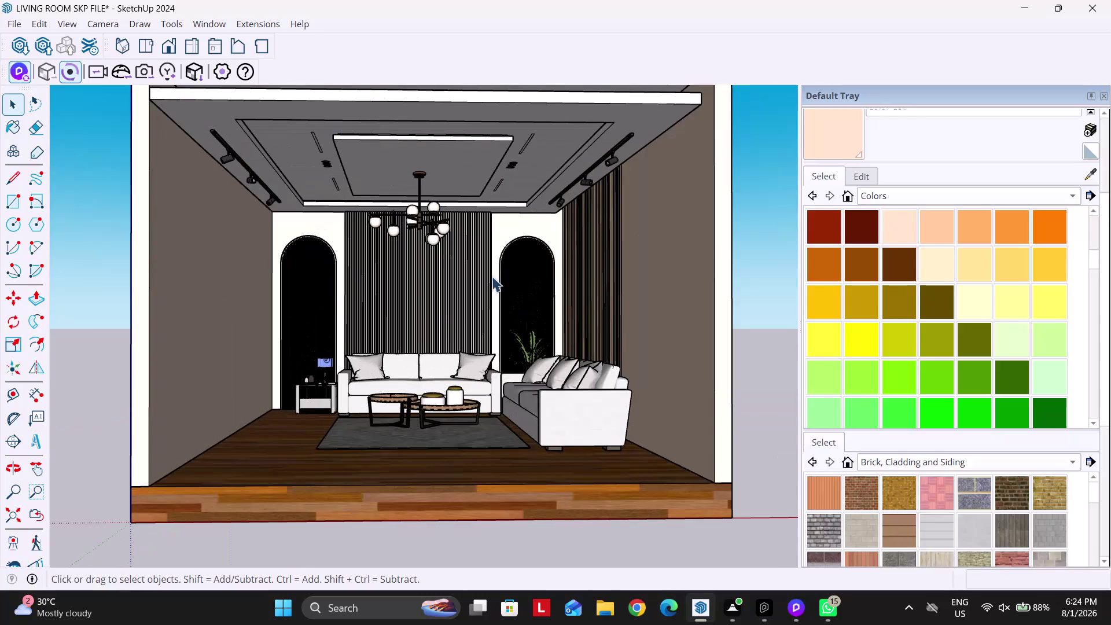
Orbit and zoom around the room model to inspect the ceiling.
scroll(down, 3)
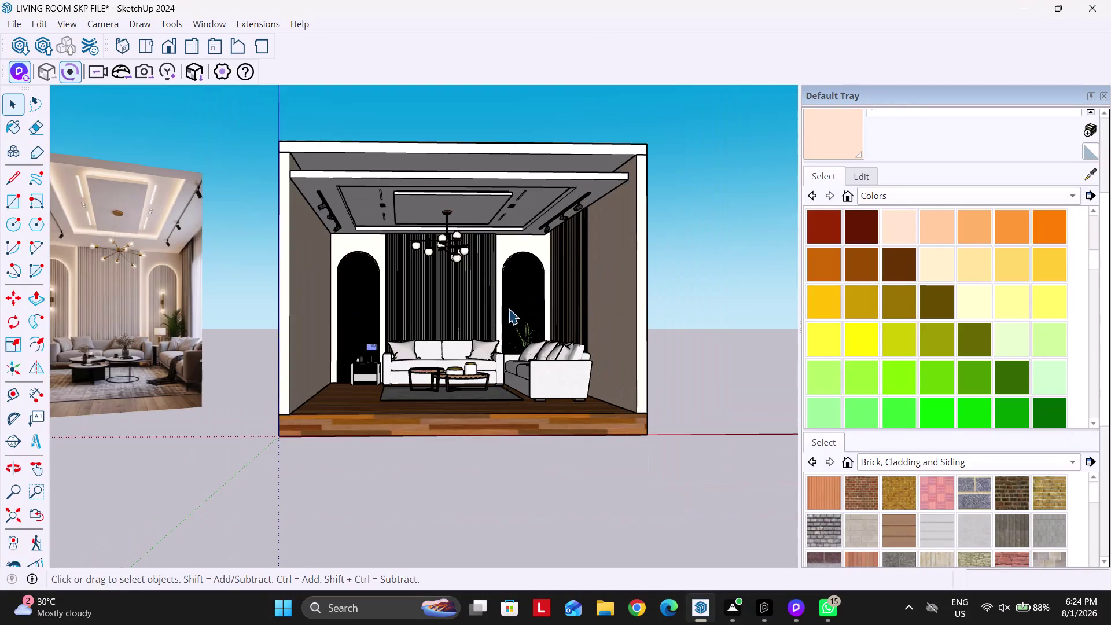
middle_drag(497, 307, 478, 283)
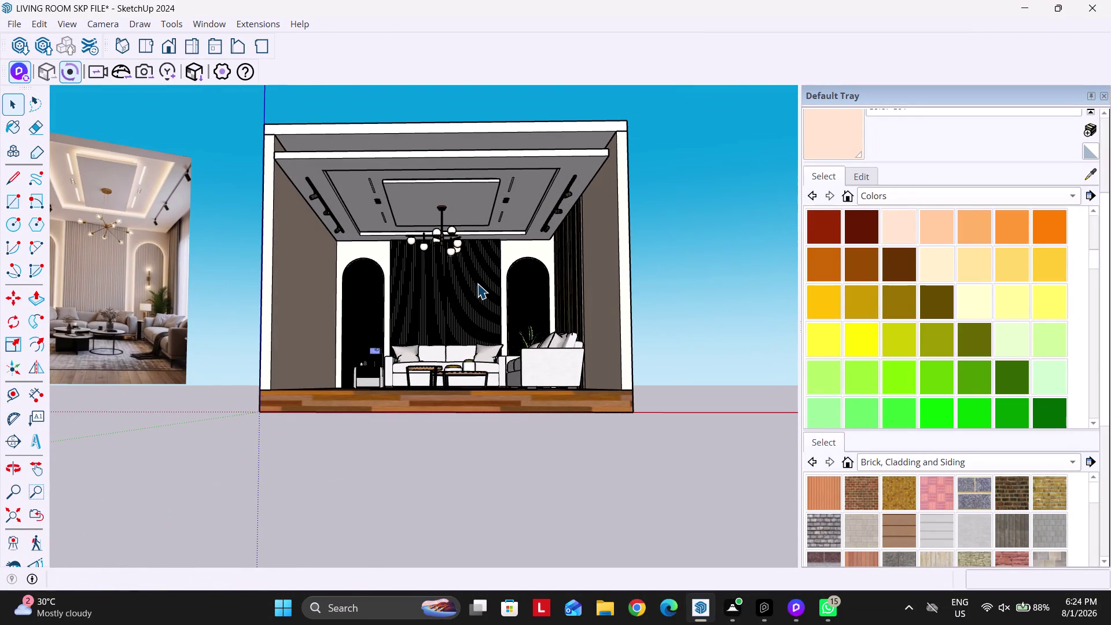
scroll(up, 3)
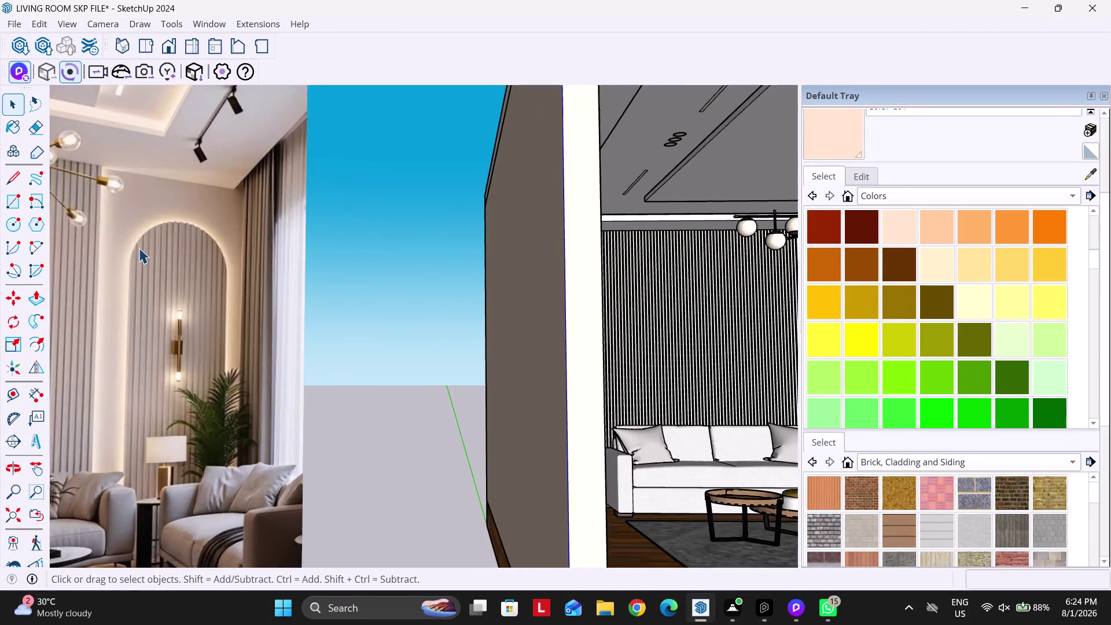
scroll(up, 3)
scroll(down, 3)
scroll(up, 3)
scroll(down, 3)
middle_drag(492, 329, 486, 276)
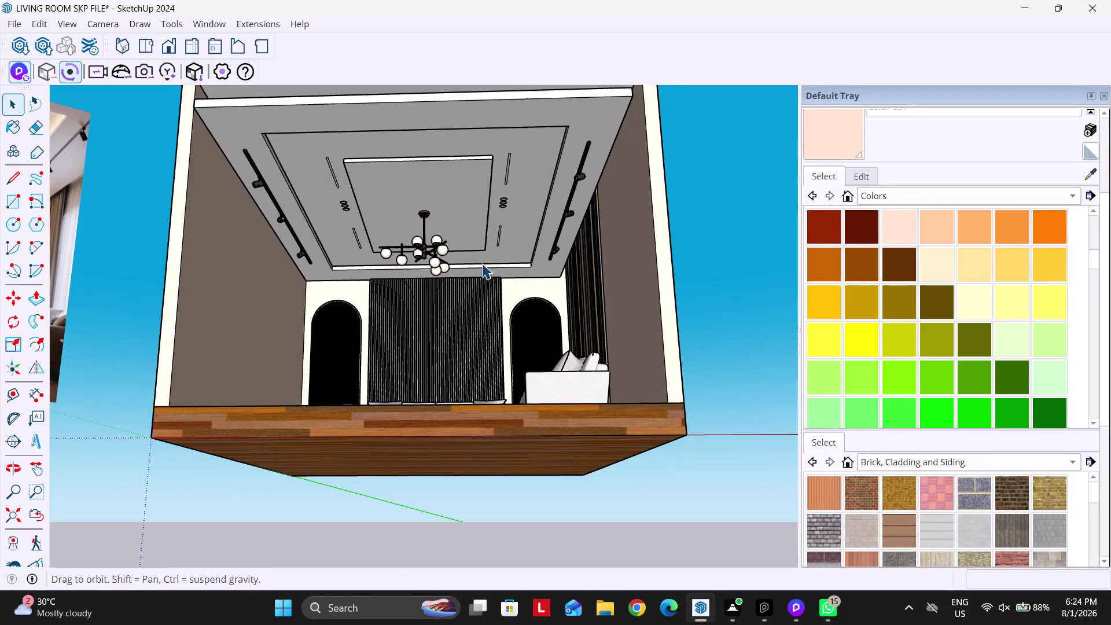
click(1089, 173)
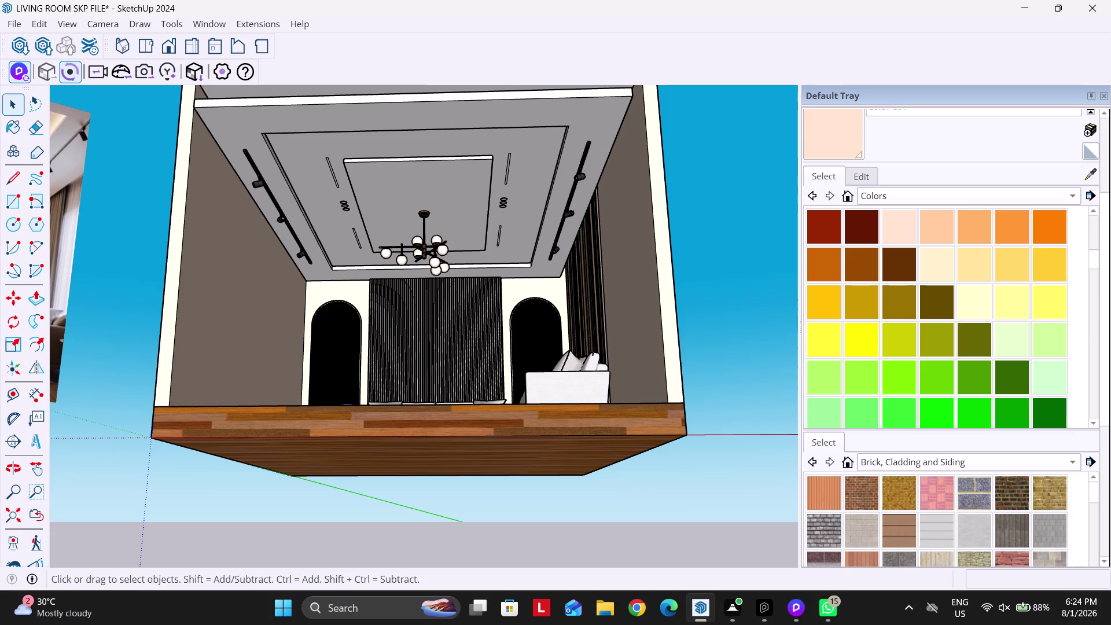
scroll(up, 3)
With the Paint Bucket active, move in on the right arch niche's curved edge.
click(532, 145)
scroll(down, 3)
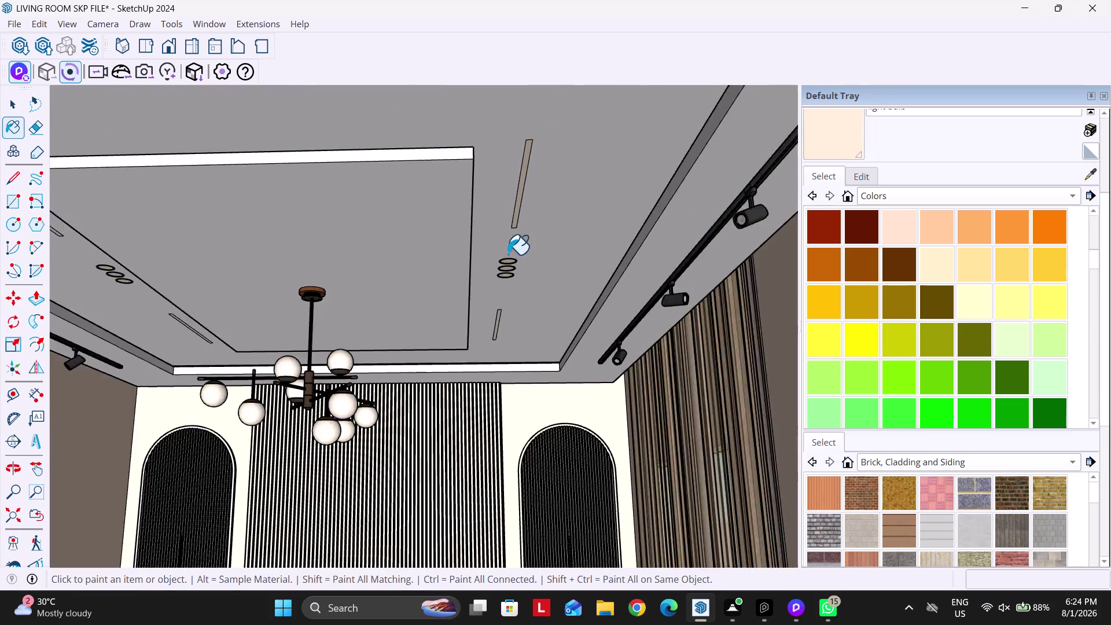
scroll(down, 3)
scroll(up, 3)
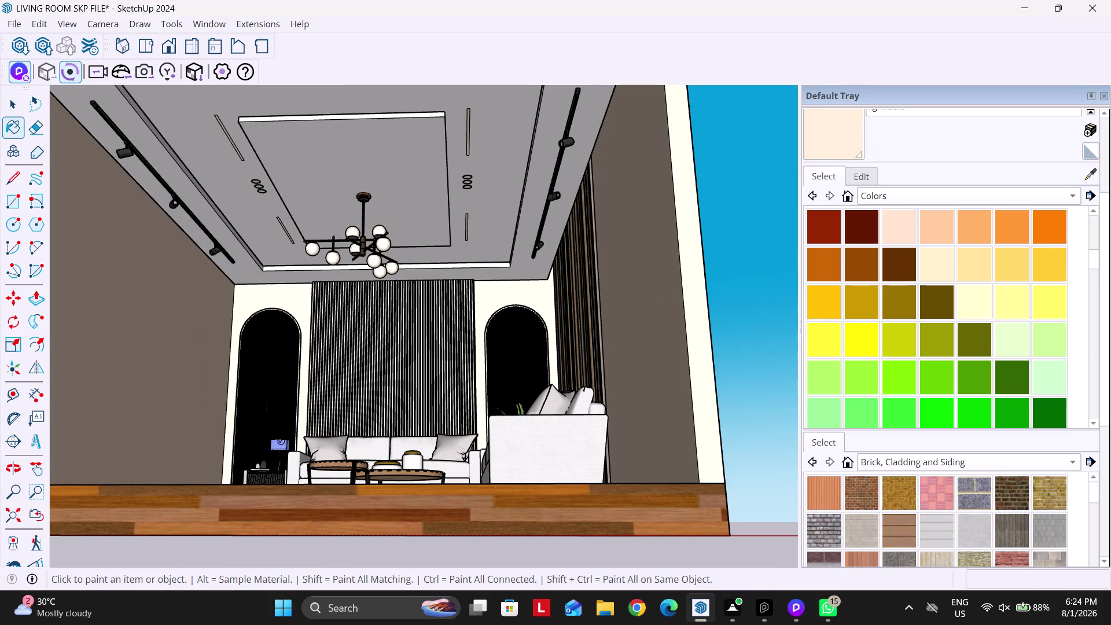
scroll(up, 3)
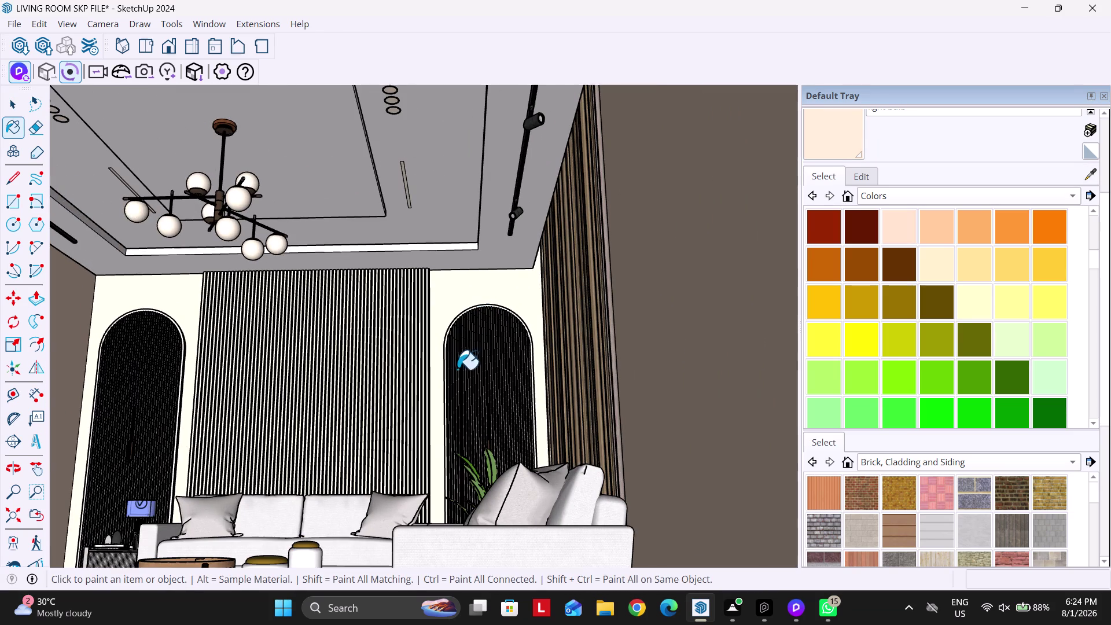
middle_drag(394, 350, 471, 426)
scroll(up, 3)
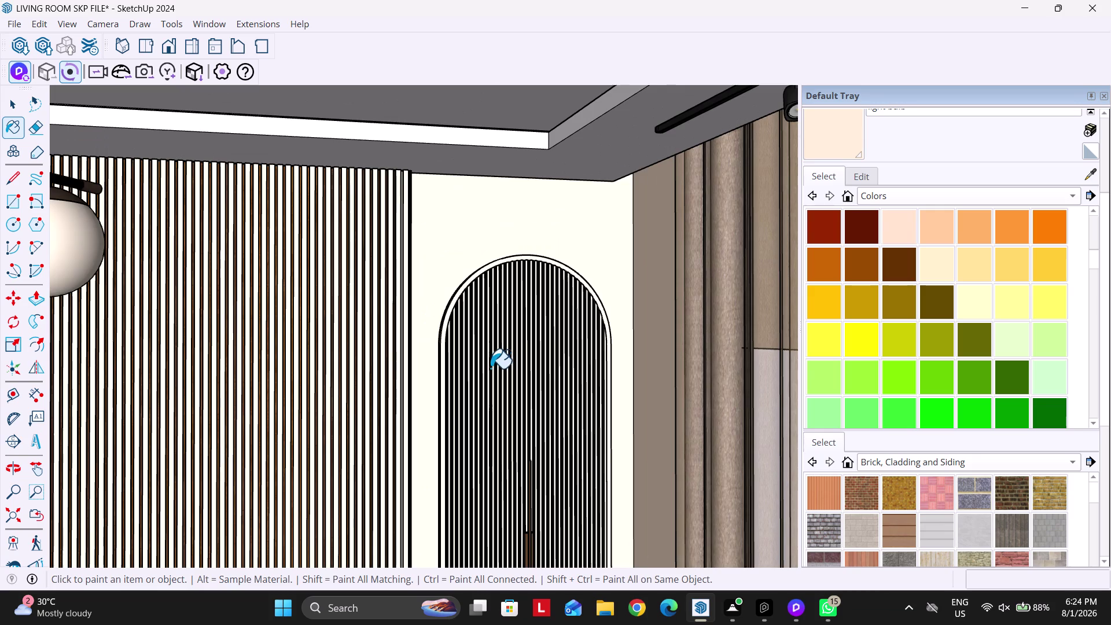
scroll(up, 3)
middle_drag(416, 327, 652, 368)
scroll(up, 3)
click(462, 328)
scroll(down, 3)
middle_drag(549, 305, 490, 301)
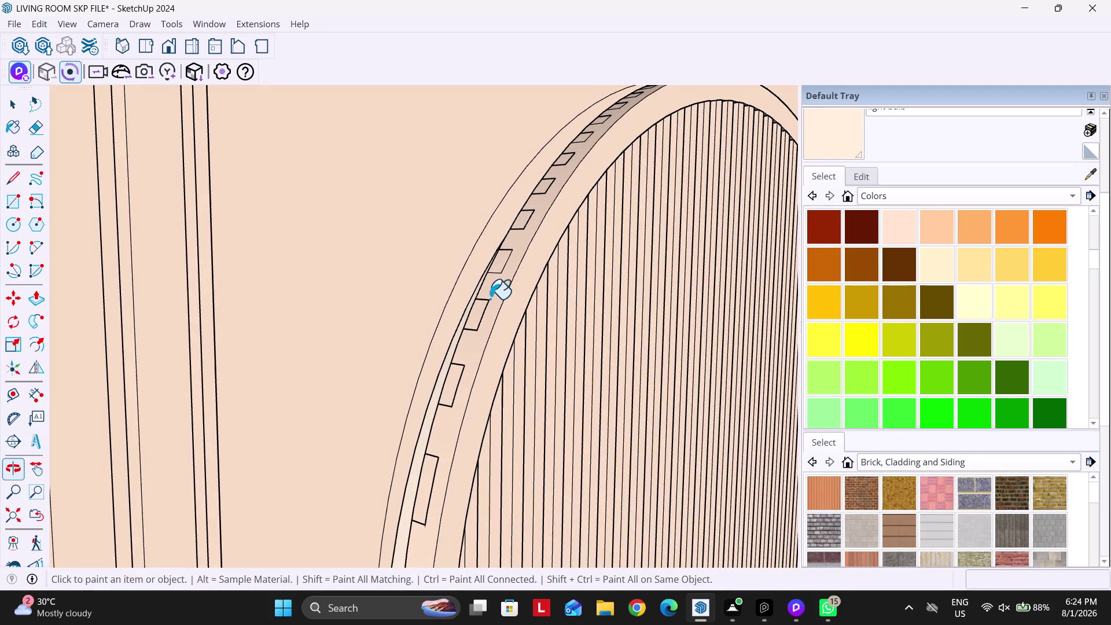
Undo the stray paint and reposition the view along the niche slats.
key(ctrl+z)
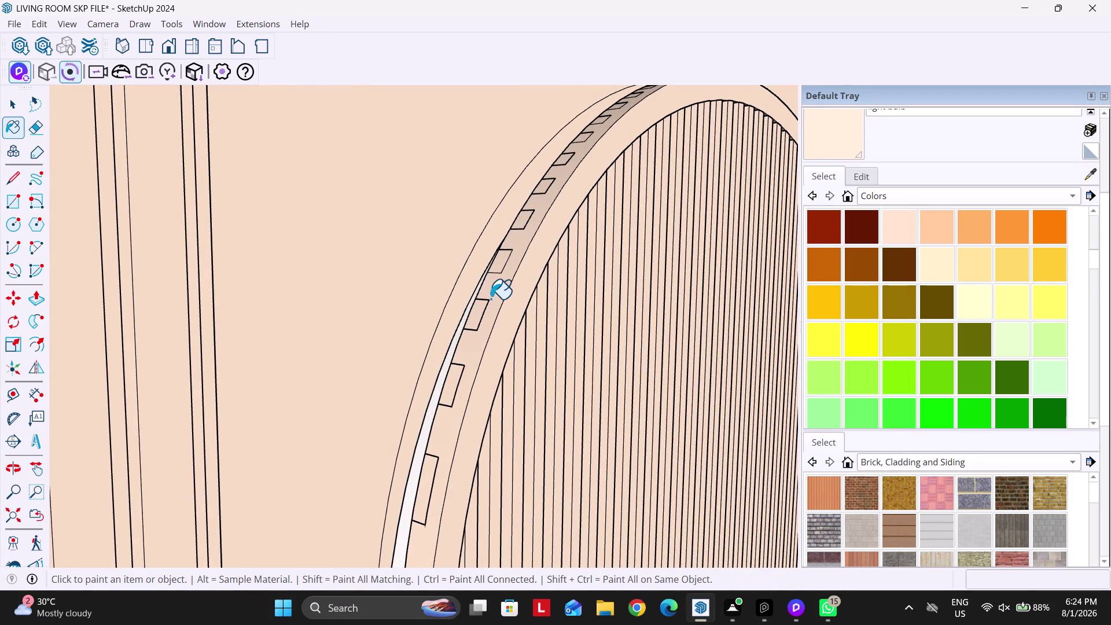
key(Escape)
scroll(down, 3)
middle_drag(493, 372, 449, 226)
key(space)
scroll(down, 3)
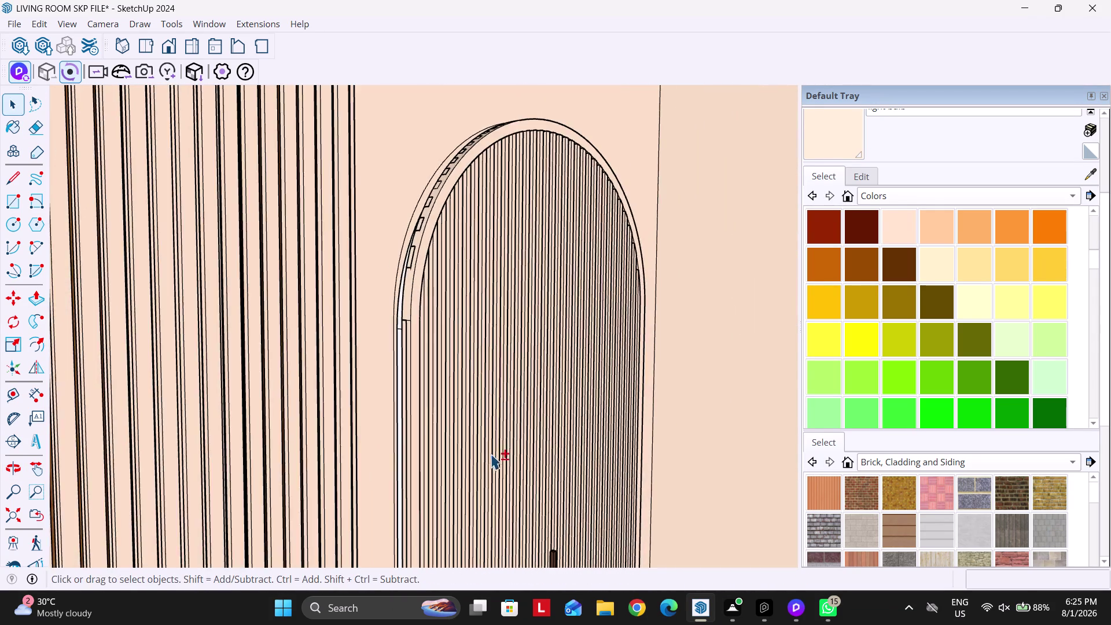
middle_drag(484, 451, 450, 139)
scroll(up, 3)
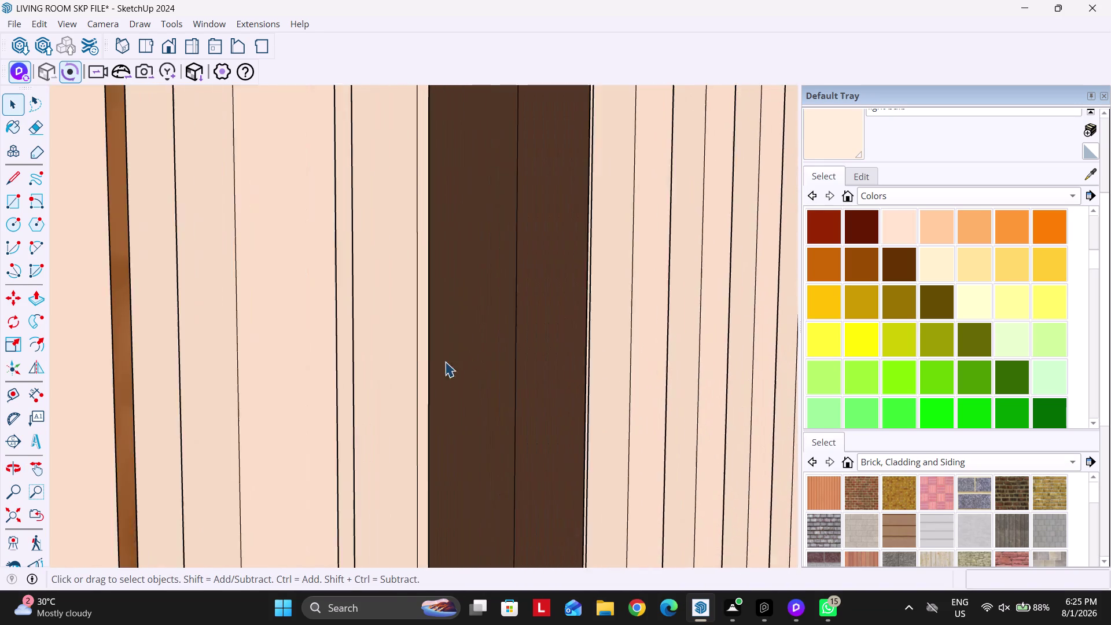
middle_drag(423, 358, 650, 353)
scroll(up, 3)
middle_drag(594, 330, 666, 338)
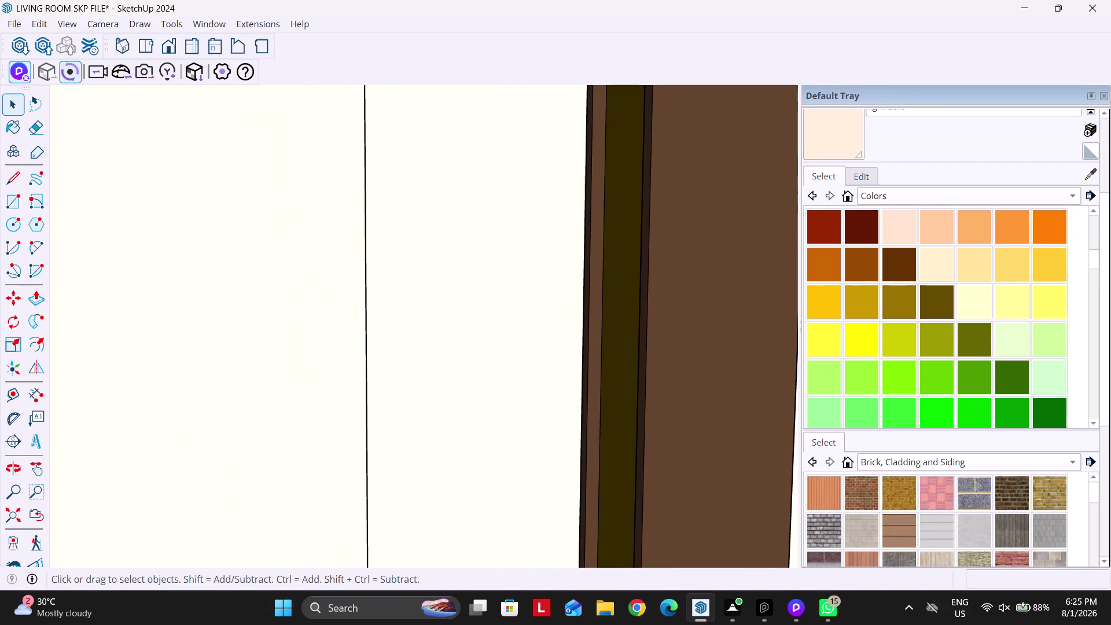
Return to the Paint Bucket and close in on the arch's curved trim.
click(1092, 172)
drag(617, 274, 623, 277)
middle_drag(673, 293, 261, 289)
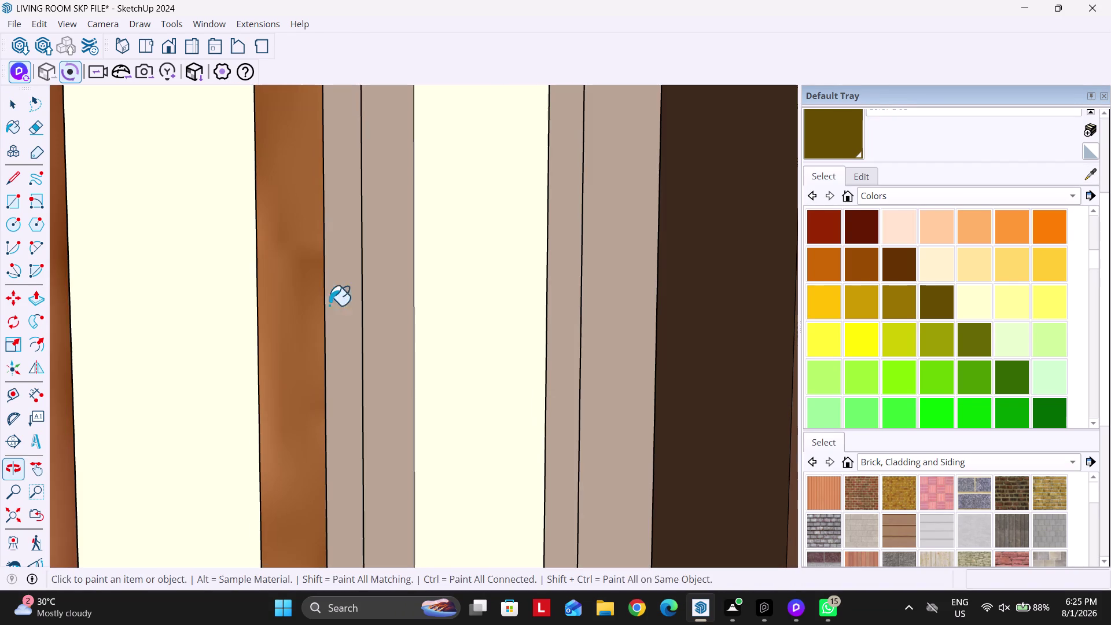
click(14, 506)
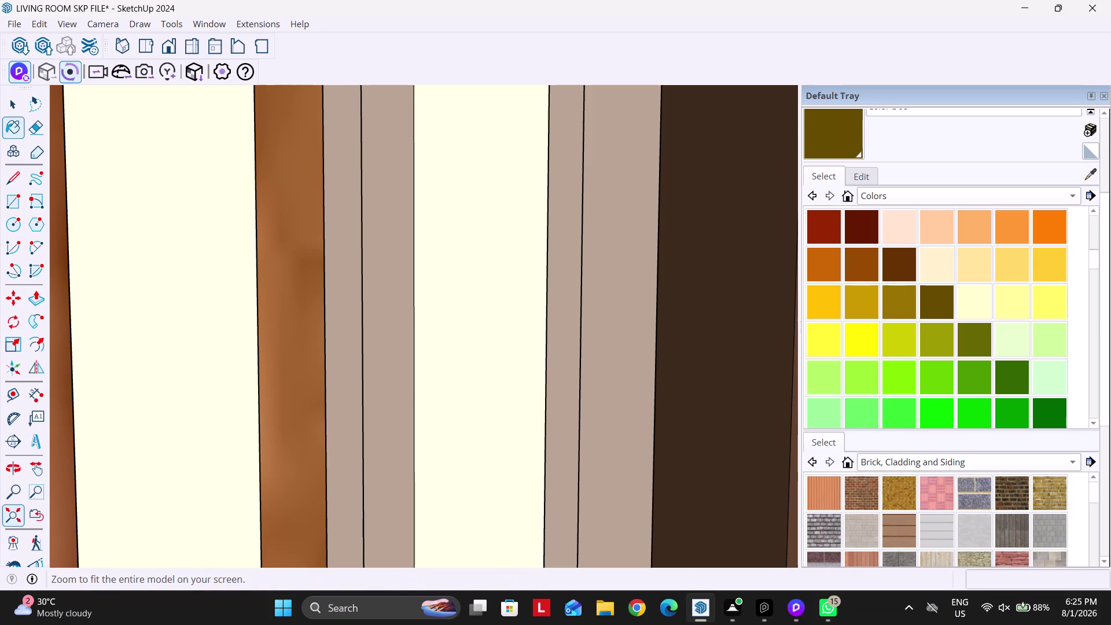
scroll(up, 3)
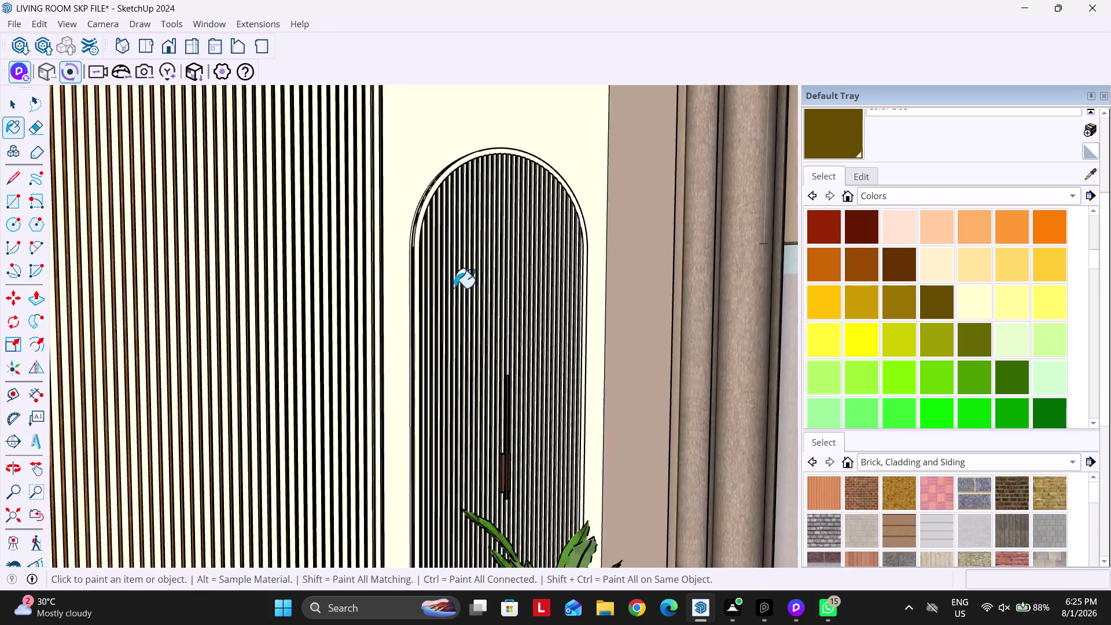
scroll(up, 3)
middle_drag(388, 186, 479, 214)
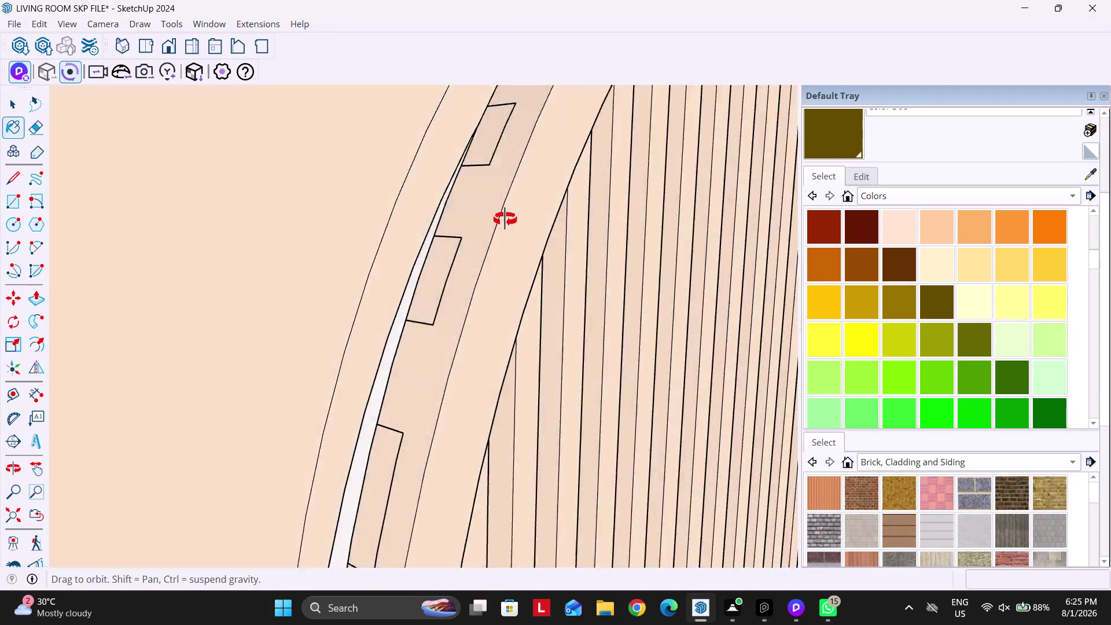
middle_drag(478, 213, 618, 245)
Paint the arch trim and the curved trim strip with wood grain.
click(436, 222)
middle_drag(539, 233, 282, 224)
scroll(down, 3)
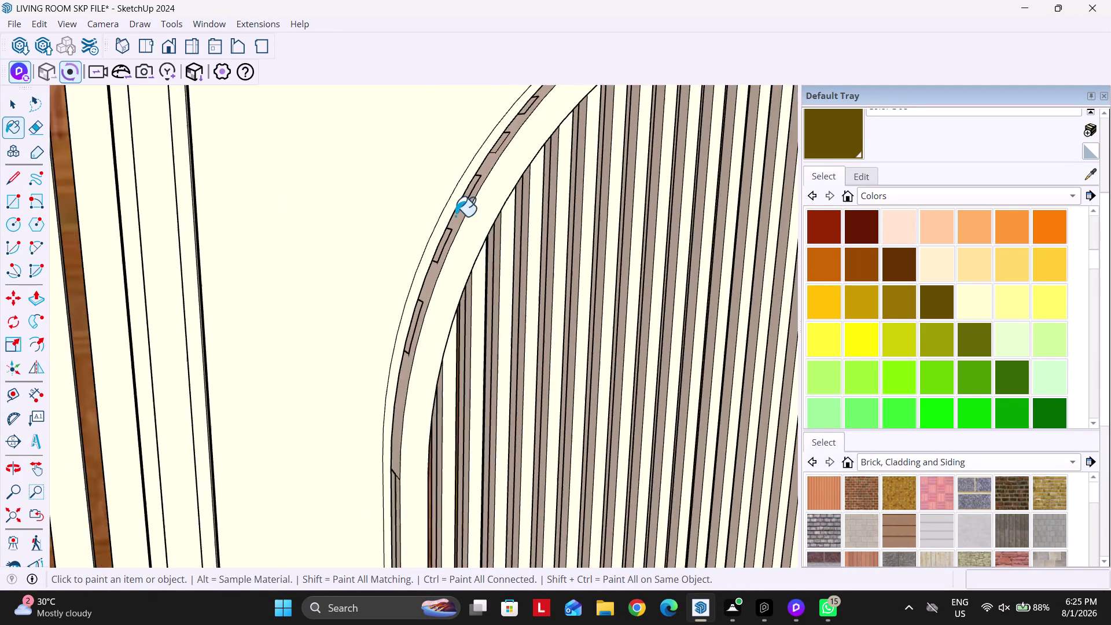
middle_drag(486, 264, 411, 208)
scroll(up, 3)
scroll(down, 3)
middle_drag(537, 270, 435, 268)
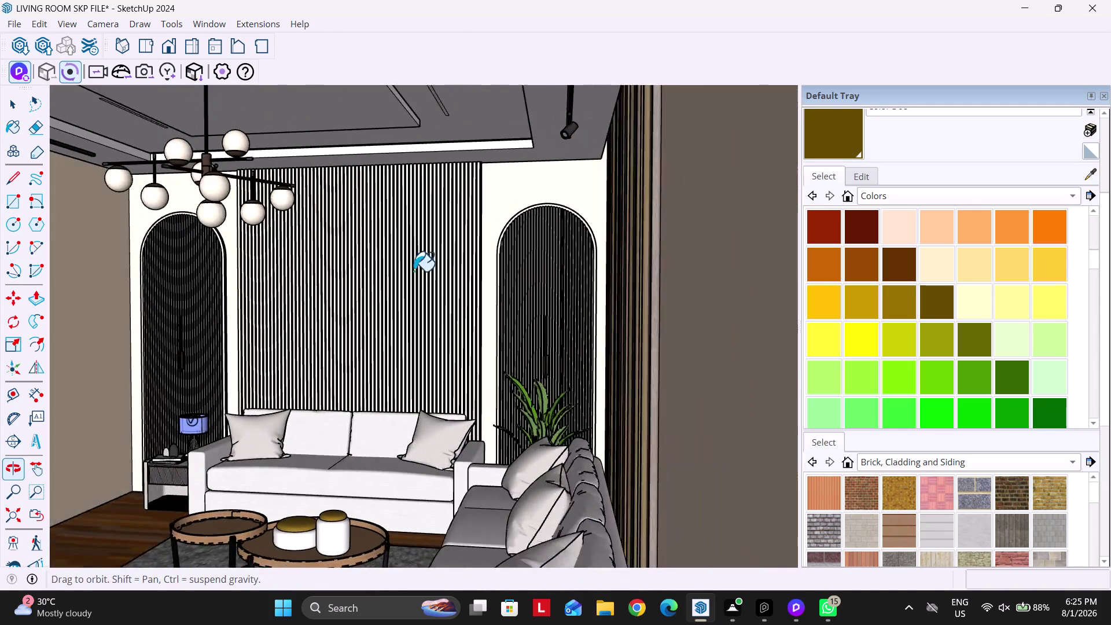
scroll(up, 3)
middle_drag(283, 290, 245, 291)
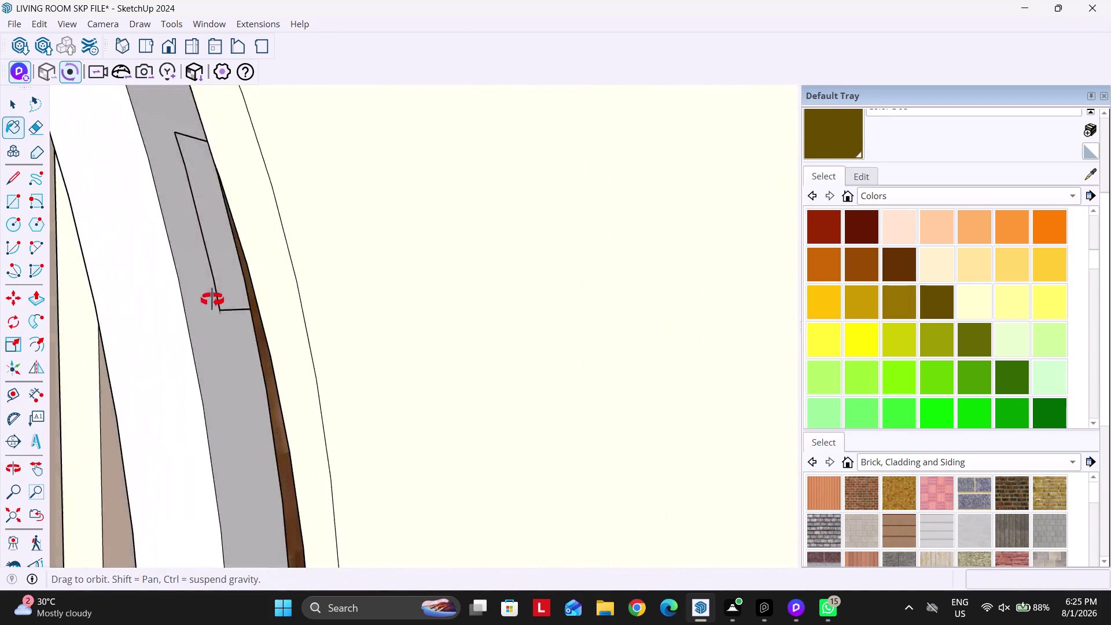
middle_drag(245, 291, 125, 320)
click(250, 308)
Select the curved trim strip and reapply the wood material from the Materials panel.
key(space)
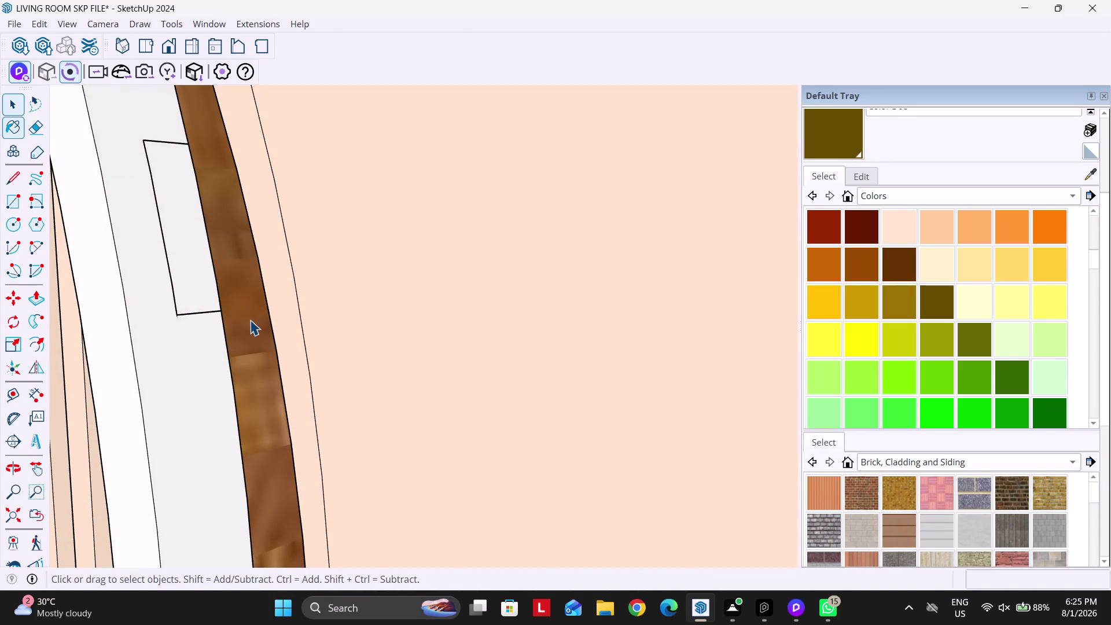
double_click(250, 319)
click(251, 320)
key(Escape)
click(250, 320)
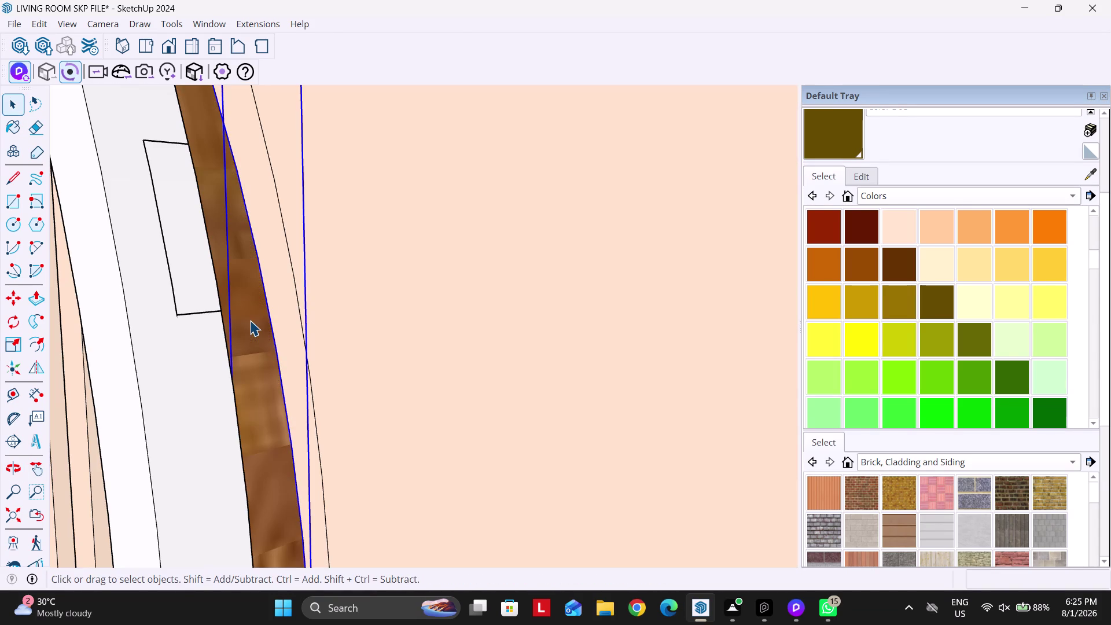
click(824, 136)
click(249, 321)
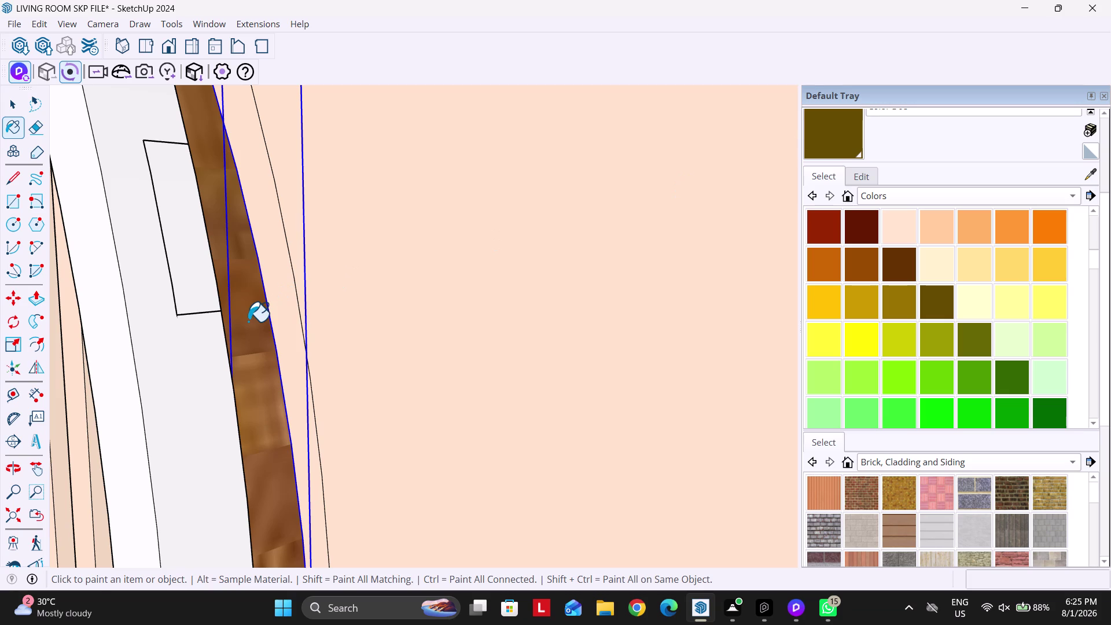
key(space)
double_click(248, 322)
key(ctrl+a)
click(825, 130)
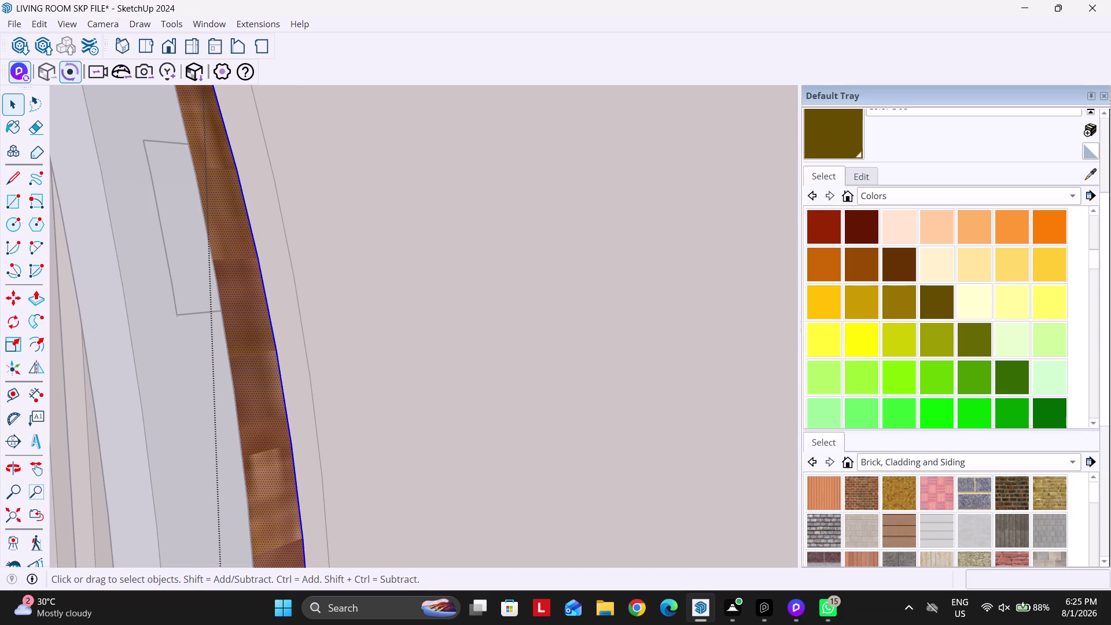
click(251, 325)
Exit the tool and zoom extents to show the whole room model.
key(space)
key(Escape)
key(Escape)
key(Escape)
scroll(down, 3)
key(Escape)
click(4, 507)
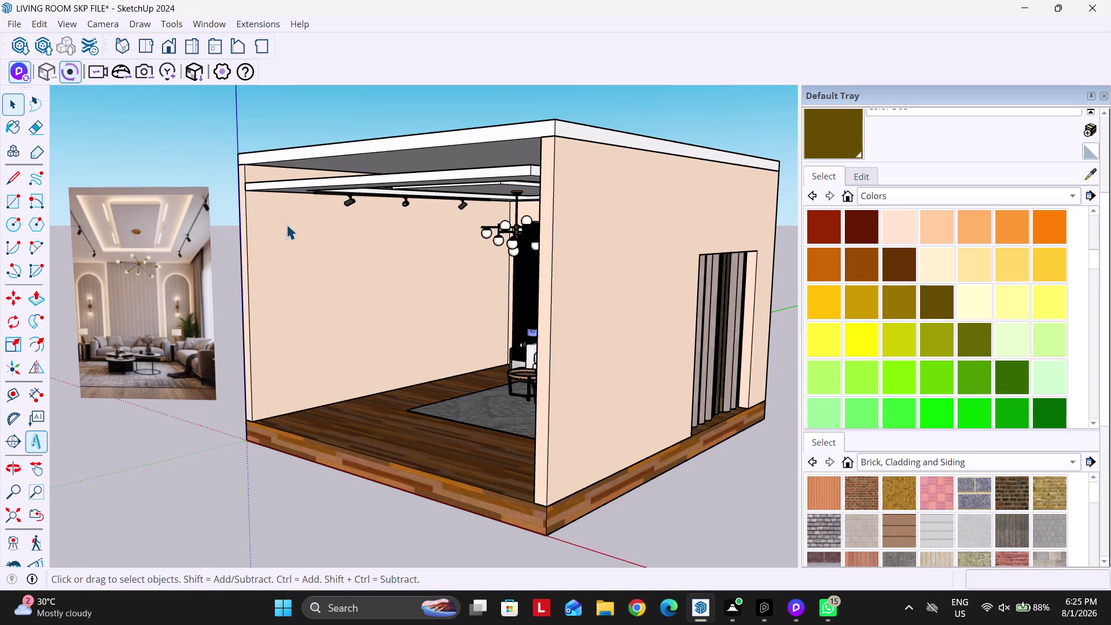
Switch to the Front view and zoom into the living room interior.
scroll(down, 3)
click(169, 45)
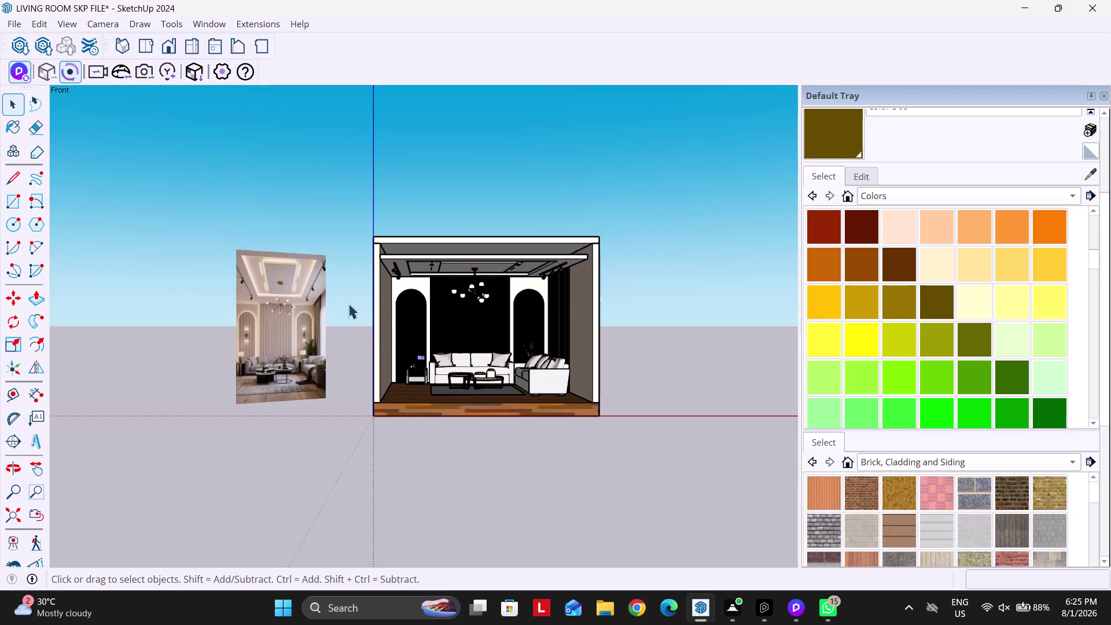
scroll(up, 3)
scroll(down, 3)
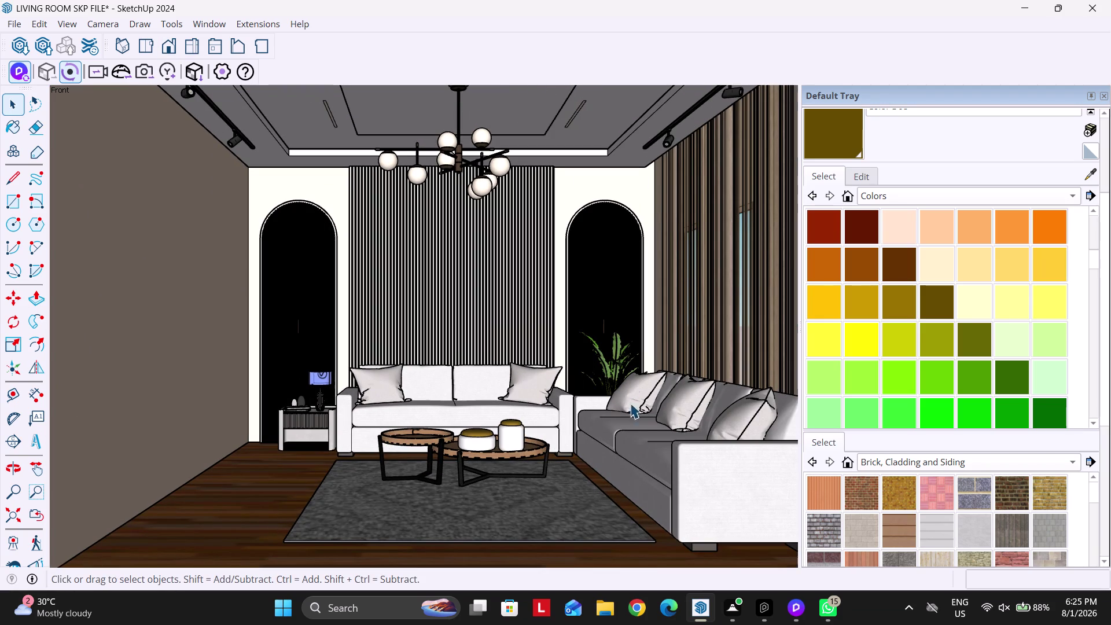
click(789, 616)
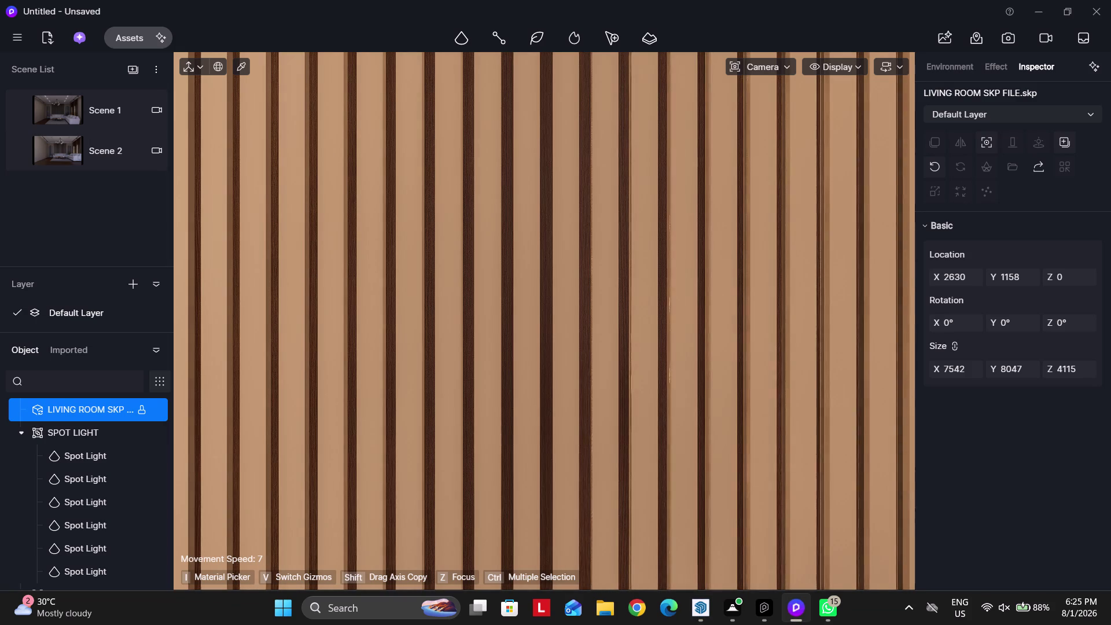
Zoom in on the wood slats, view Scene 1, then return to SketchUp.
scroll(down, 3)
click(100, 114)
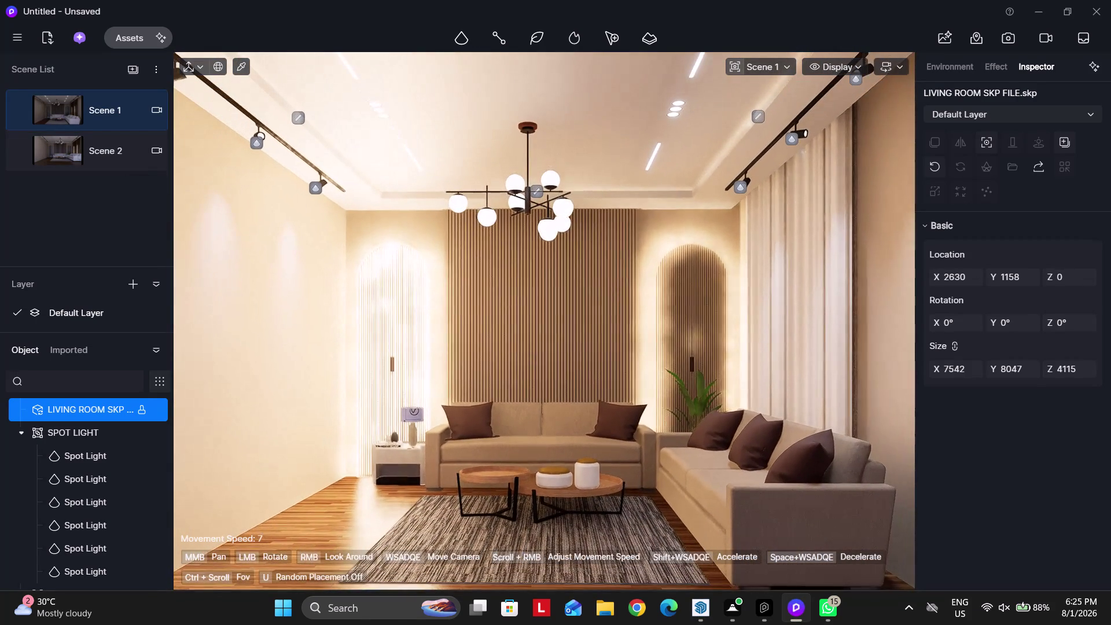
scroll(up, 3)
scroll(up, 3)
scroll(up, 3)
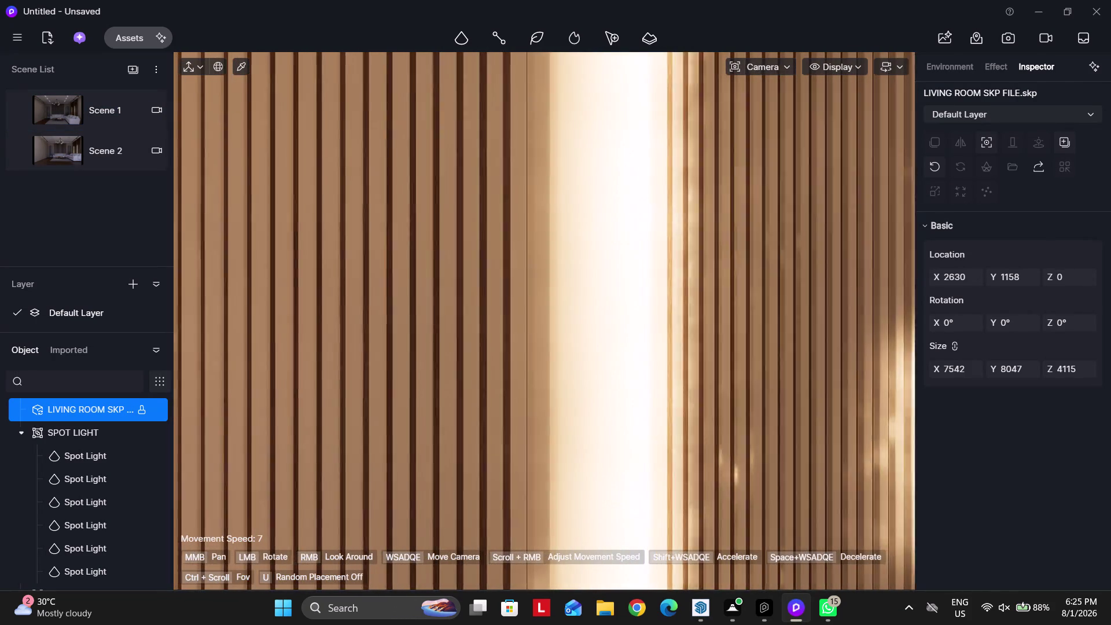
click(699, 610)
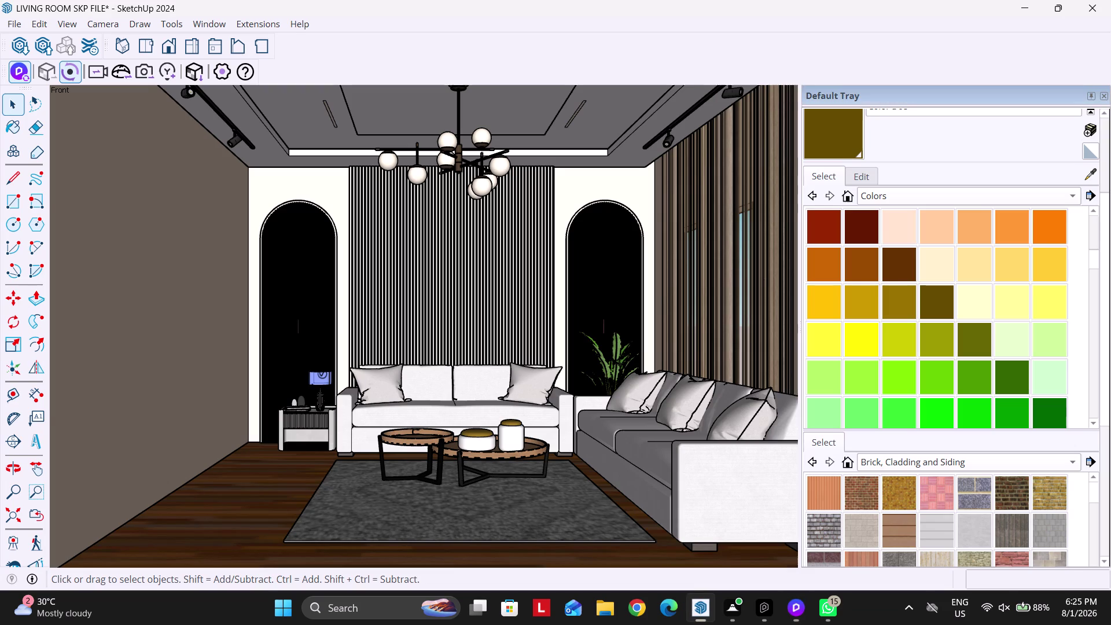
Sample the light cream material from the model with the paint bucket.
scroll(down, 3)
click(1090, 175)
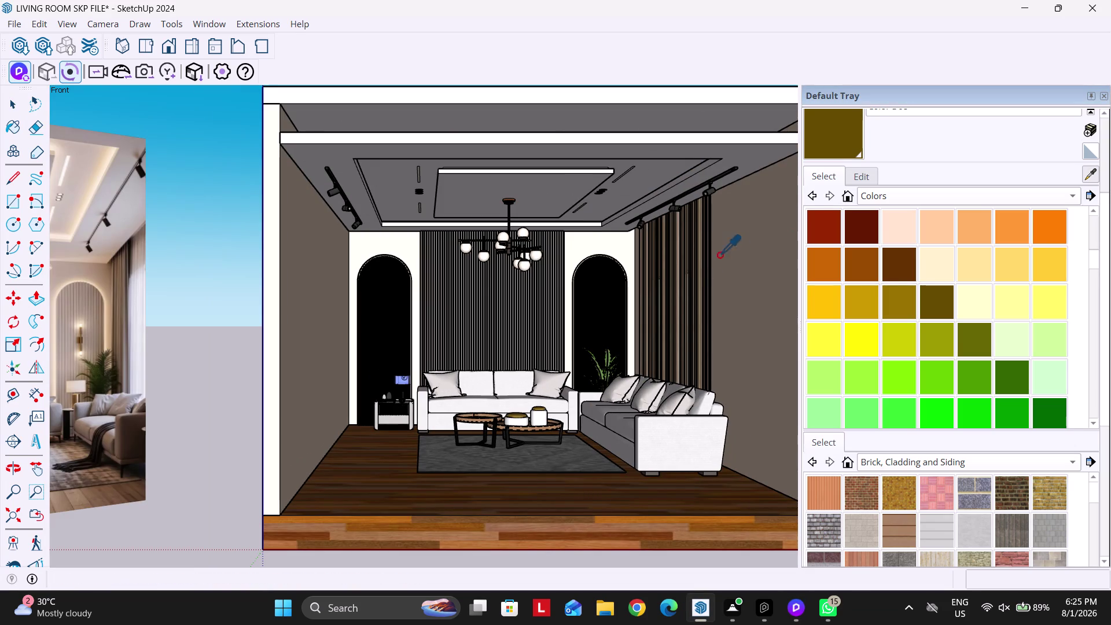
scroll(down, 3)
middle_drag(639, 342, 605, 260)
scroll(up, 3)
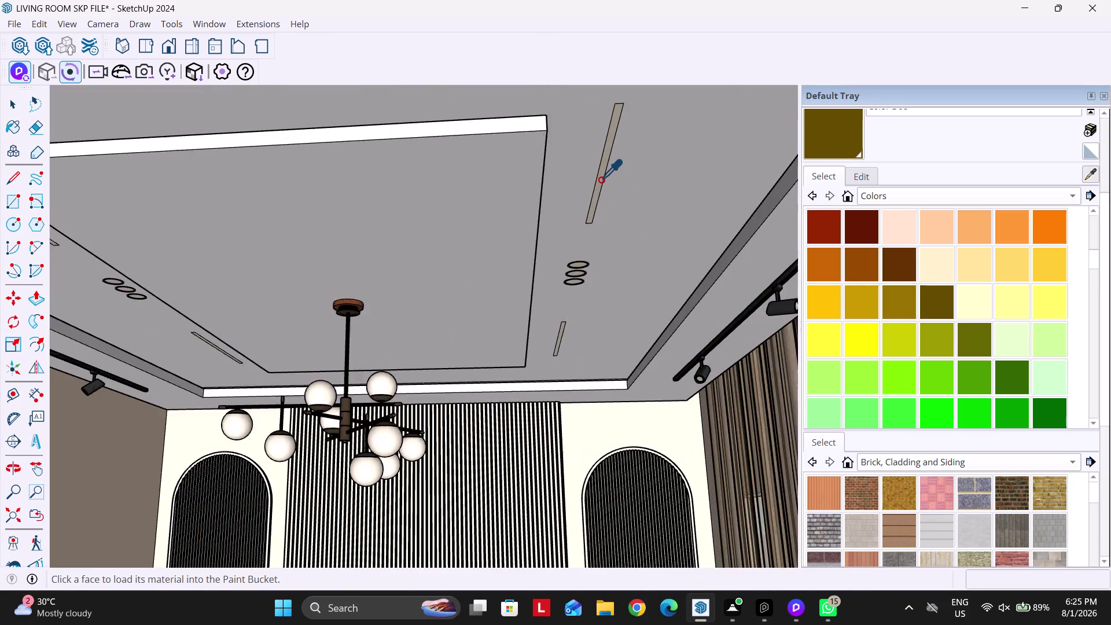
scroll(up, 3)
click(600, 181)
scroll(down, 3)
scroll(up, 3)
middle_drag(535, 329, 582, 406)
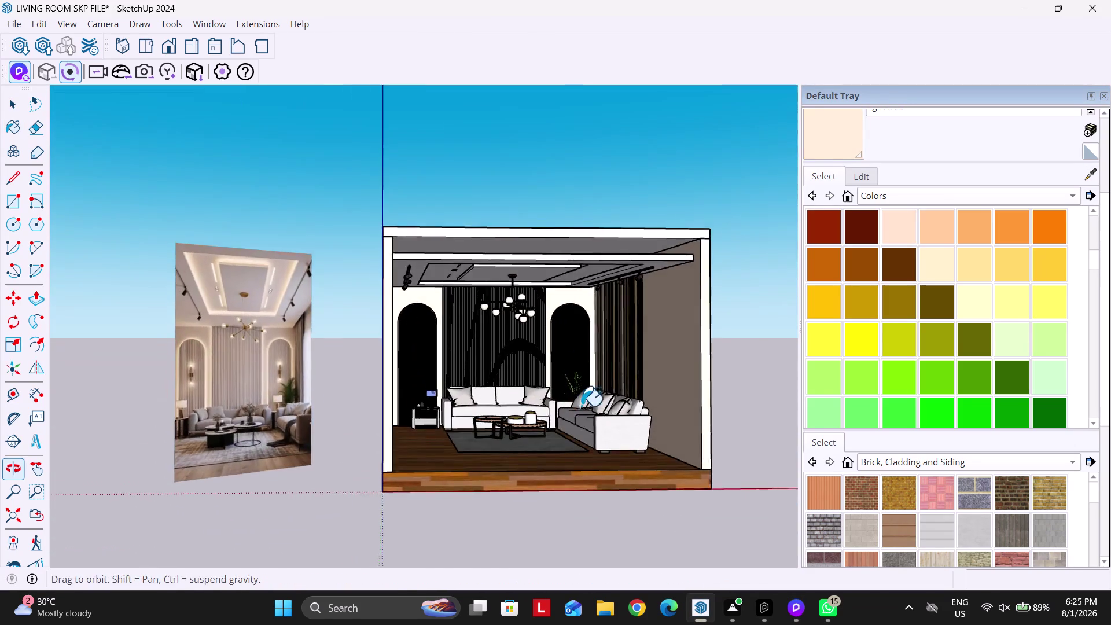
scroll(up, 3)
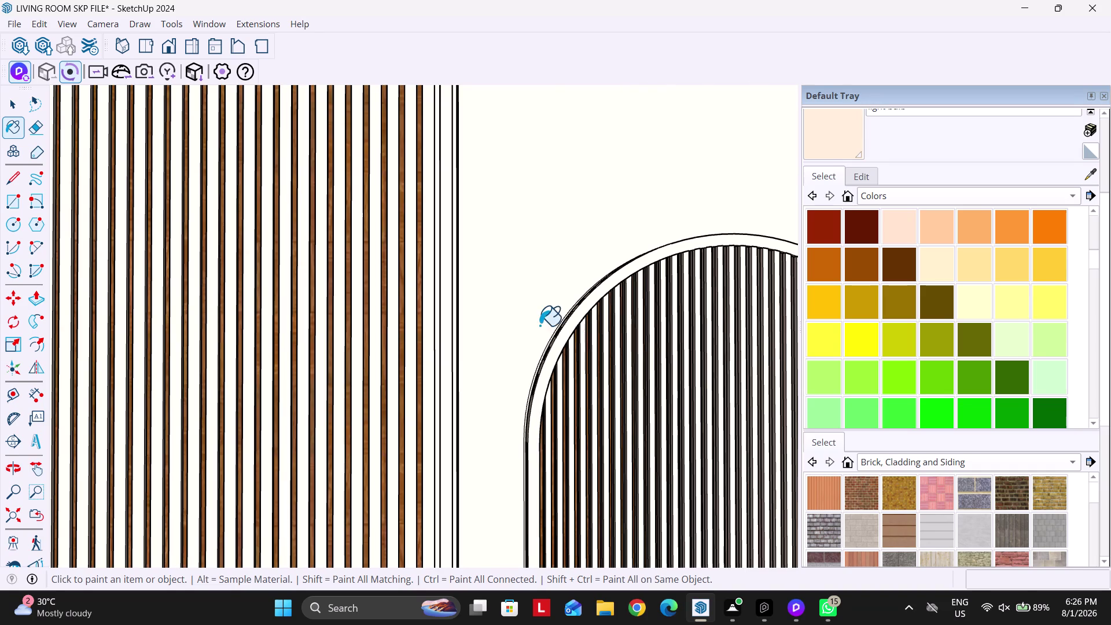
scroll(up, 3)
middle_drag(483, 330, 650, 334)
scroll(up, 3)
middle_drag(495, 371, 571, 388)
scroll(up, 3)
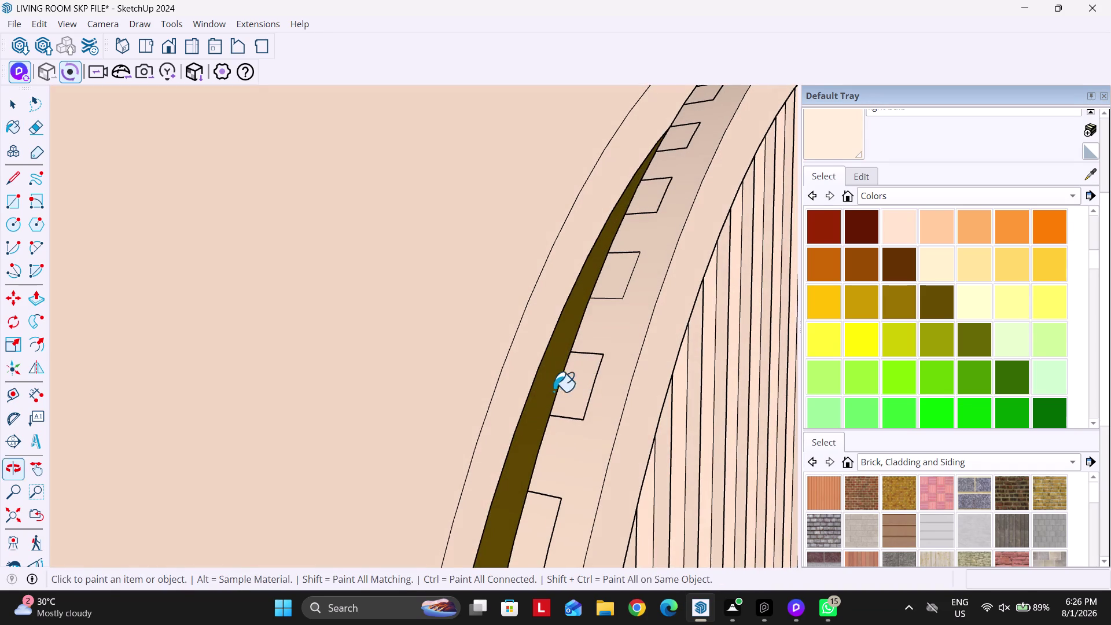
Attempt painting the brown arch strip, then move in close on the left arch edge.
click(548, 387)
middle_drag(583, 375, 398, 345)
scroll(down, 3)
key(space)
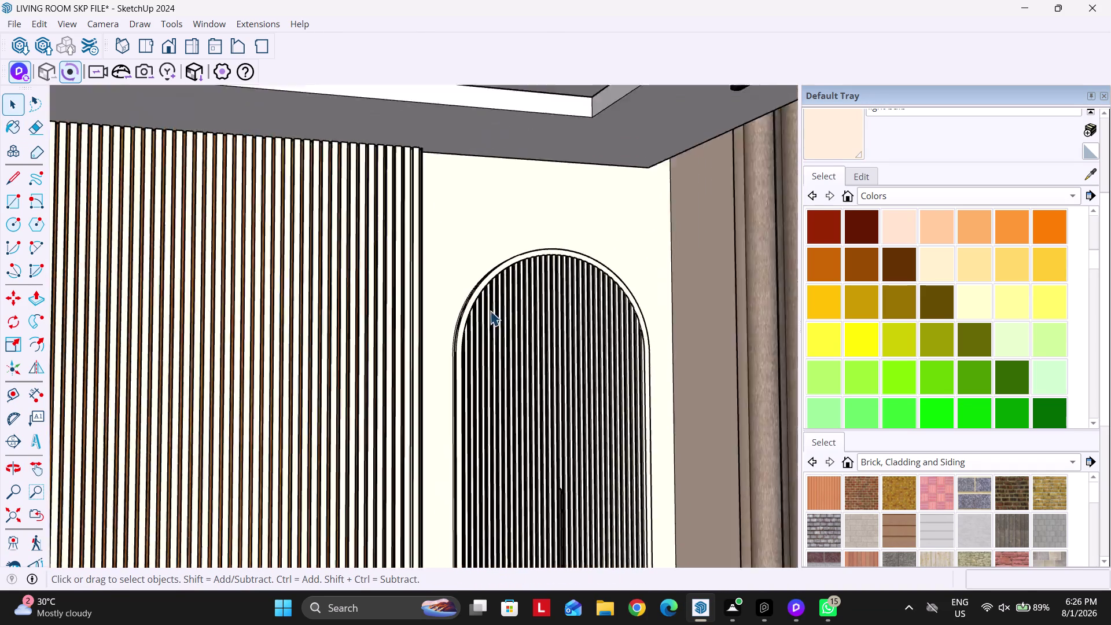
scroll(down, 3)
middle_drag(538, 338, 472, 332)
middle_drag(361, 396, 501, 315)
middle_drag(548, 313, 444, 347)
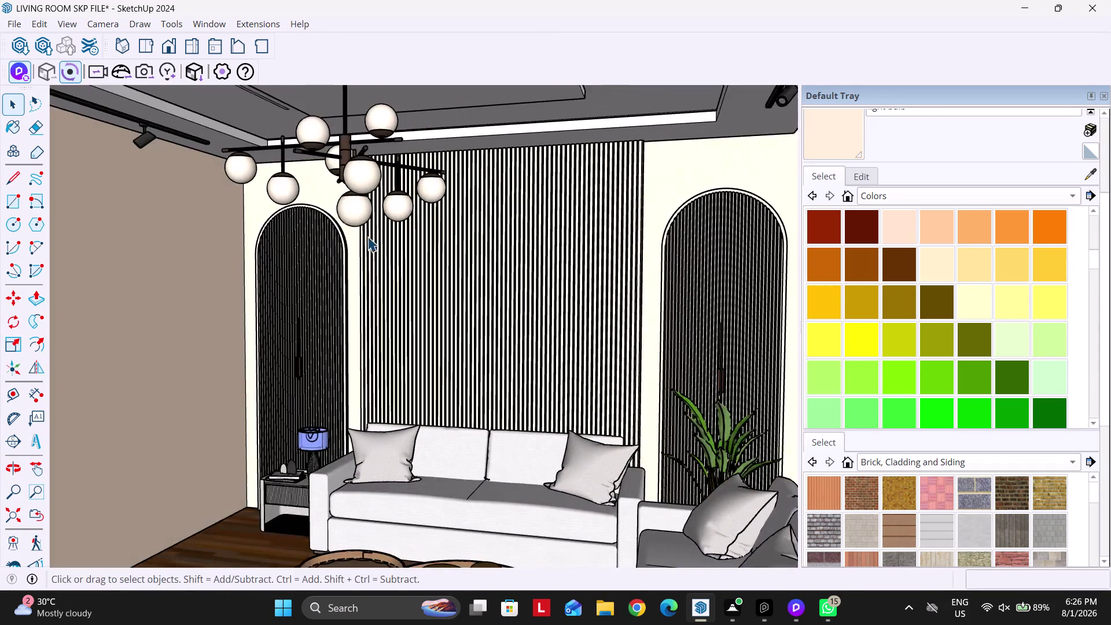
scroll(up, 3)
middle_drag(379, 302, 216, 327)
scroll(up, 3)
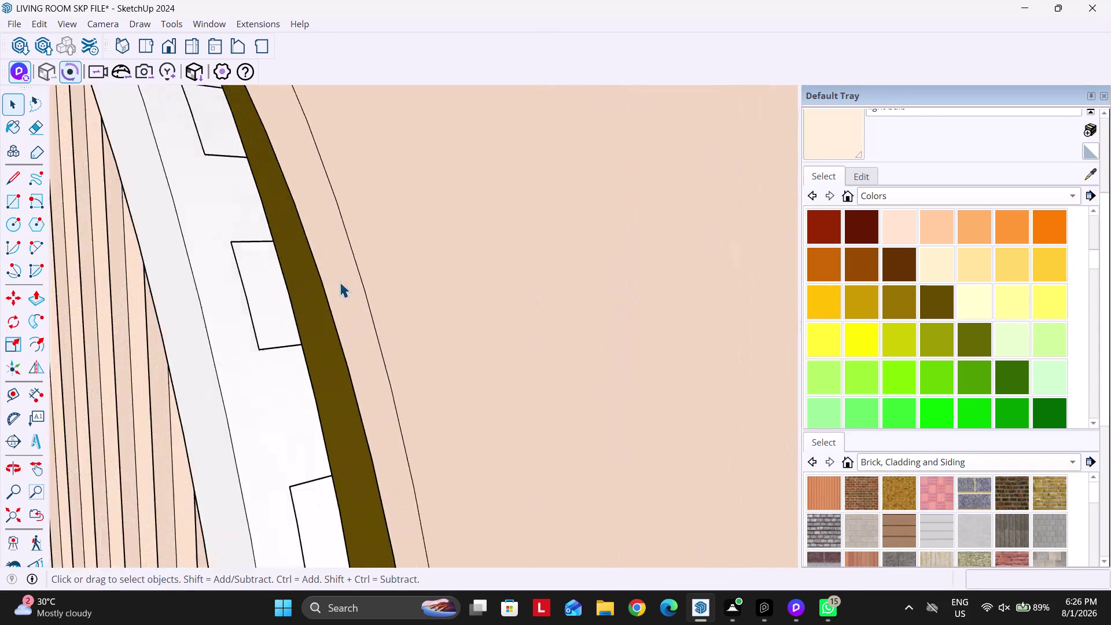
scroll(up, 3)
Paint the brown strip inside the arch group light cream and exit the group.
double_click(326, 334)
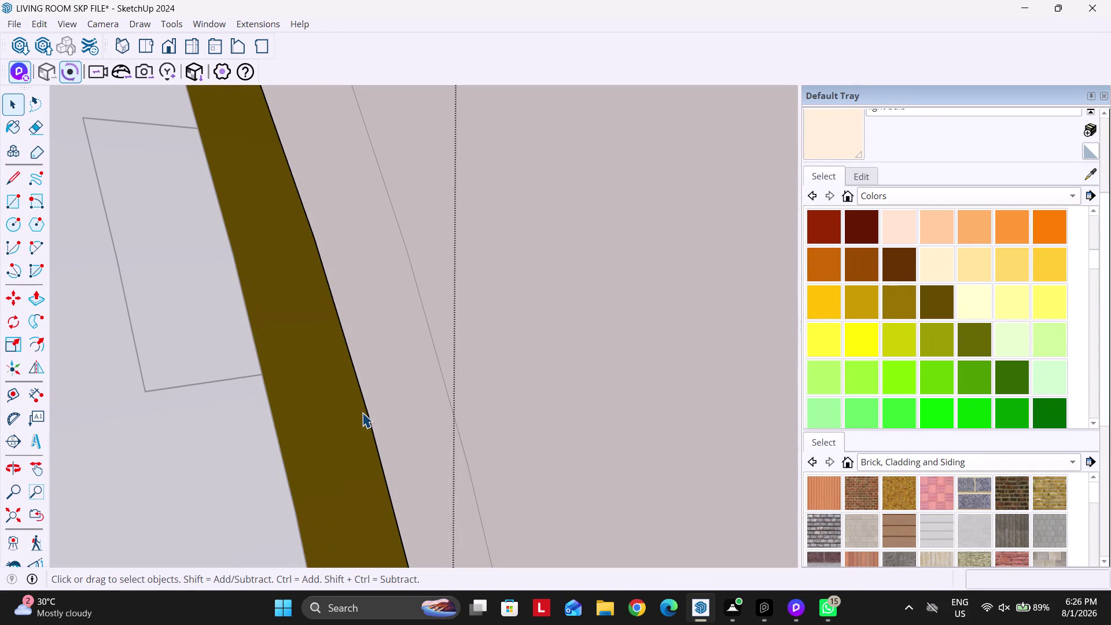
key(ctrl+a)
click(835, 128)
click(326, 347)
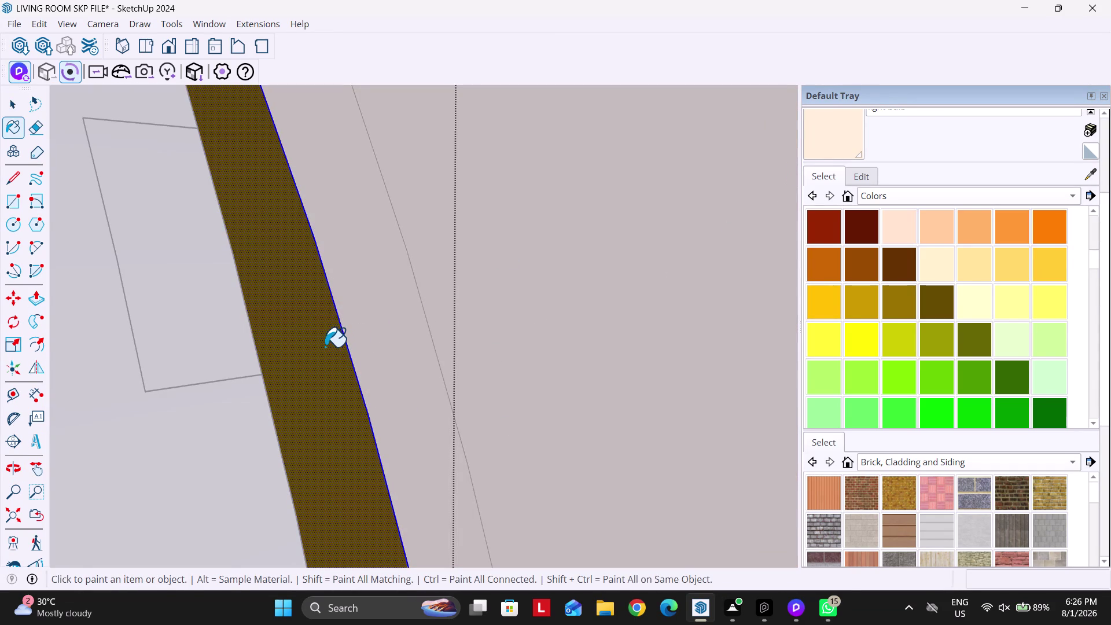
key(space)
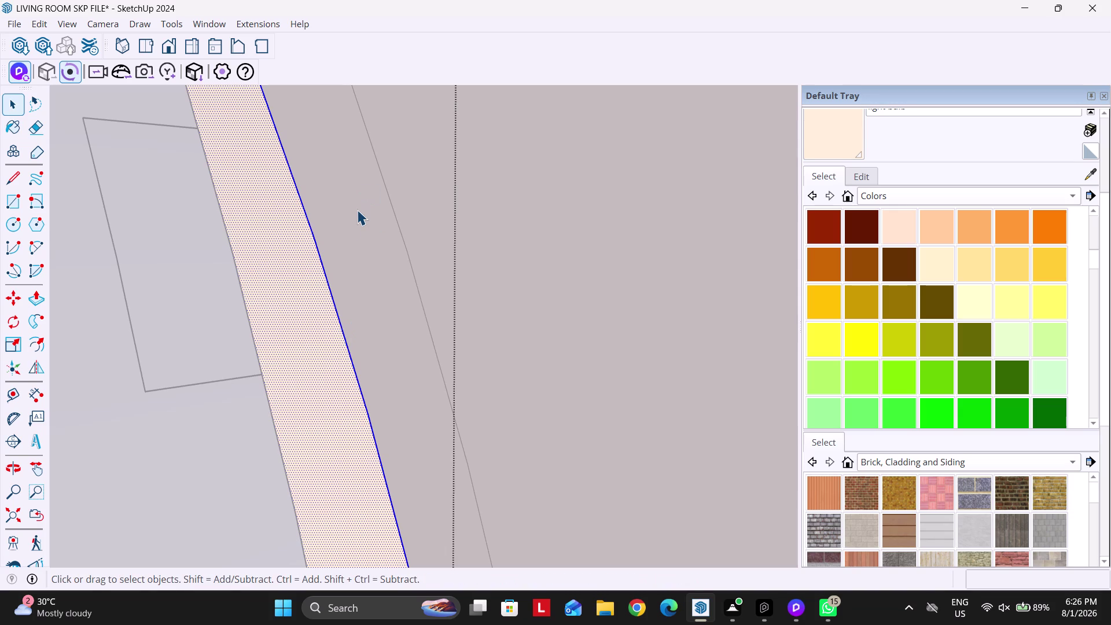
key(Escape)
key(Escape)
key(Escape)
key(Escape)
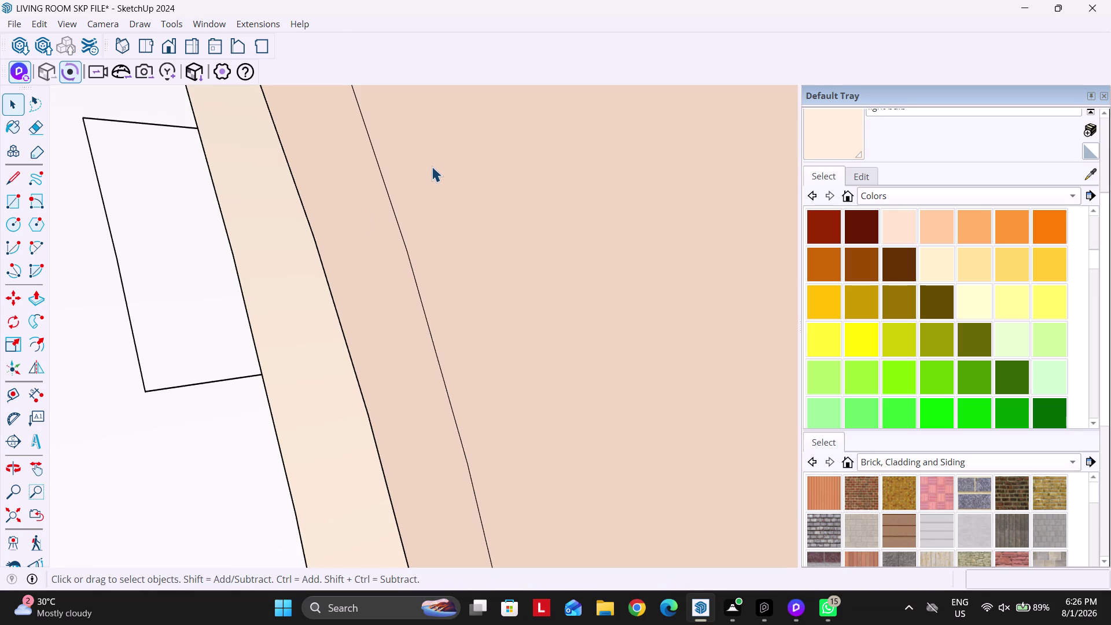
key(Escape)
key(Escape)
key(Escape)
key(Escape)
key(Escape)
key(Escape)
key(Escape)
key(Escape)
key(Escape)
key(Escape)
key(Escape)
key(Escape)
key(Escape)
key(Escape)
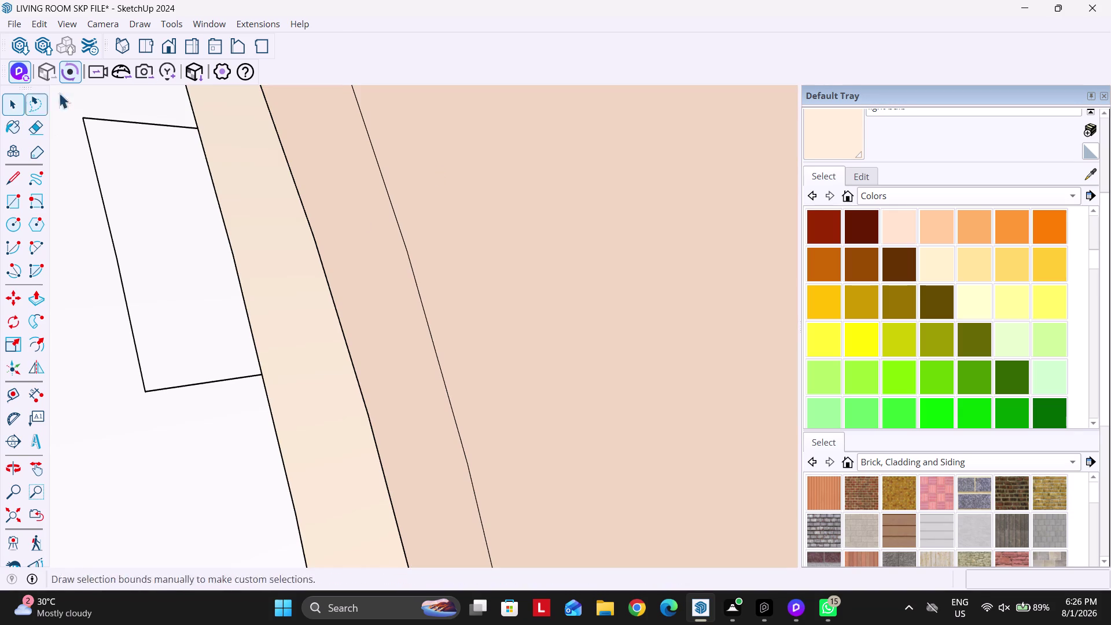
Check the central slat wall and rug selections, then switch over to D5 Render.
click(165, 46)
scroll(down, 3)
scroll(up, 3)
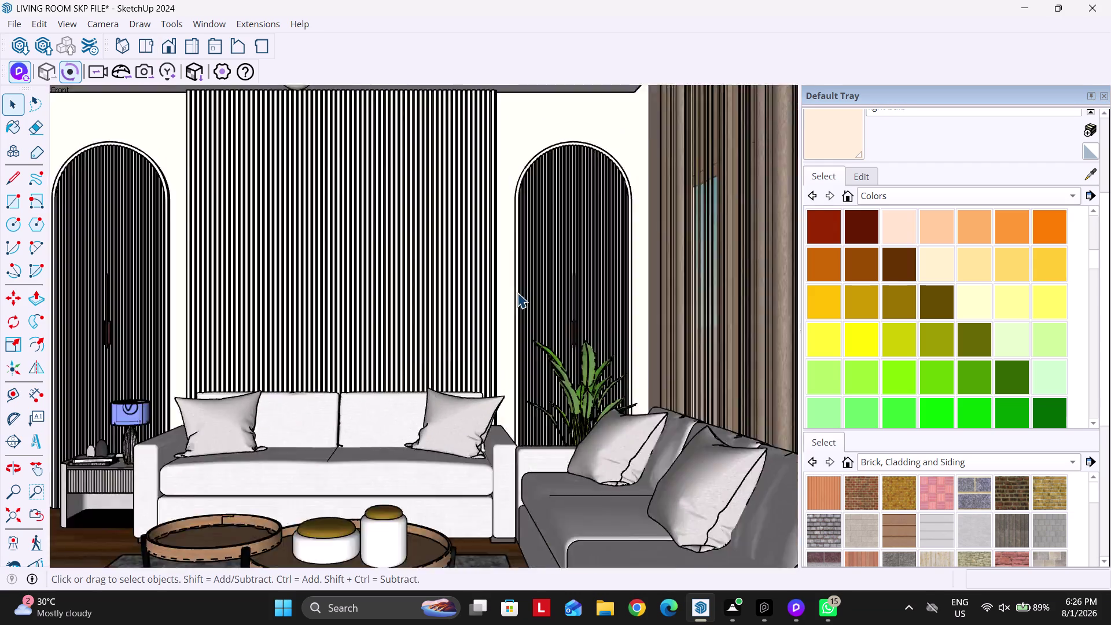
scroll(up, 3)
scroll(down, 3)
scroll(up, 3)
scroll(down, 3)
scroll(up, 3)
scroll(down, 3)
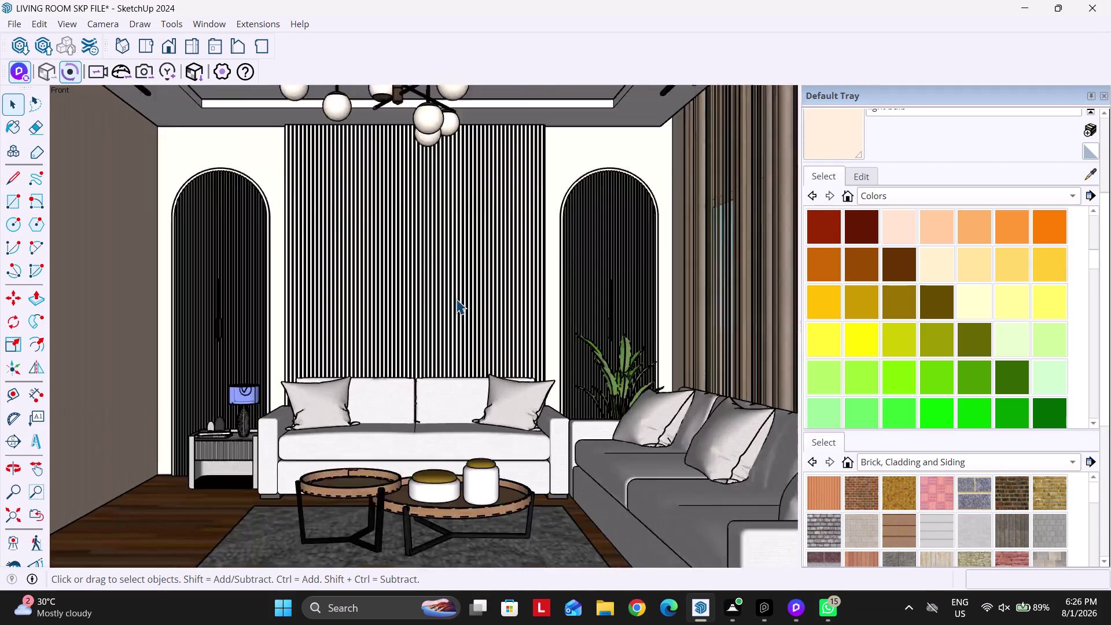
scroll(up, 3)
scroll(down, 3)
scroll(up, 3)
scroll(up, 3)
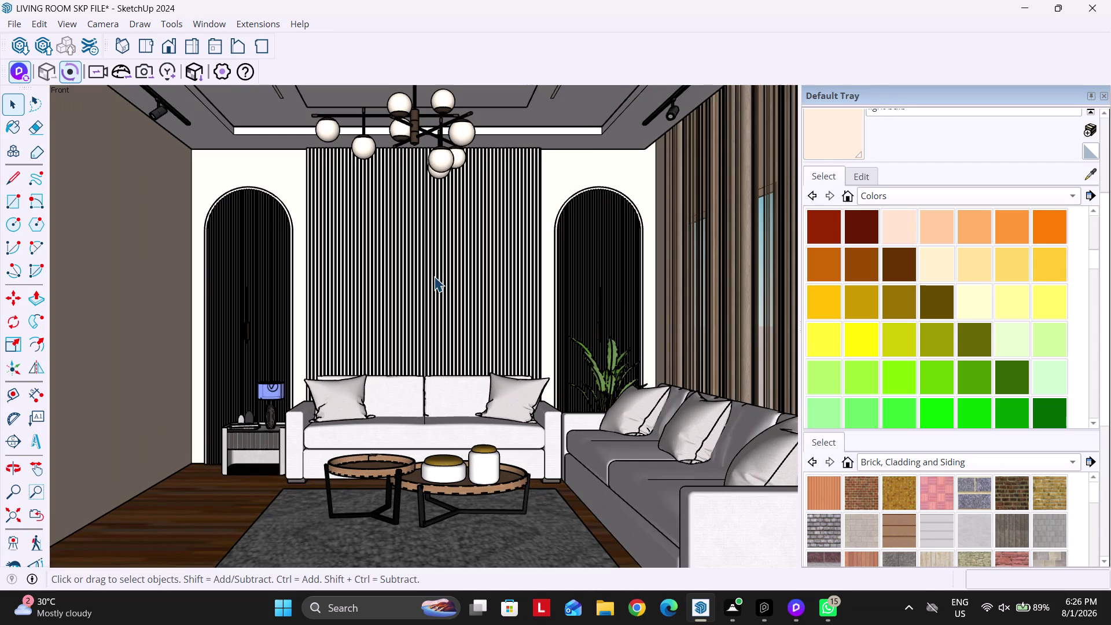
click(425, 275)
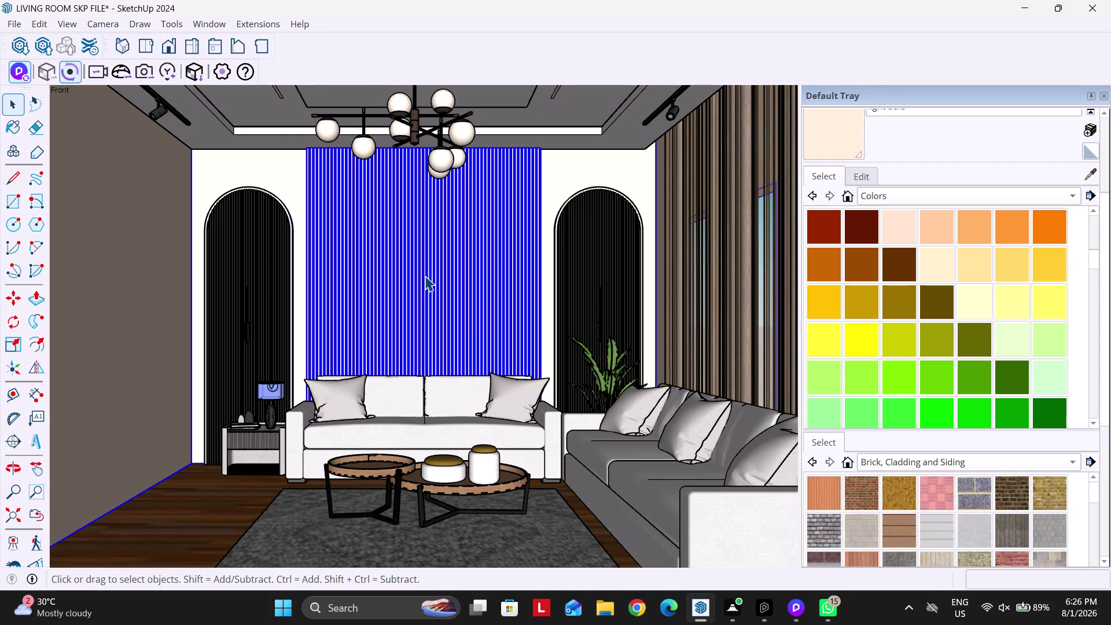
key(Escape)
click(536, 516)
key(Escape)
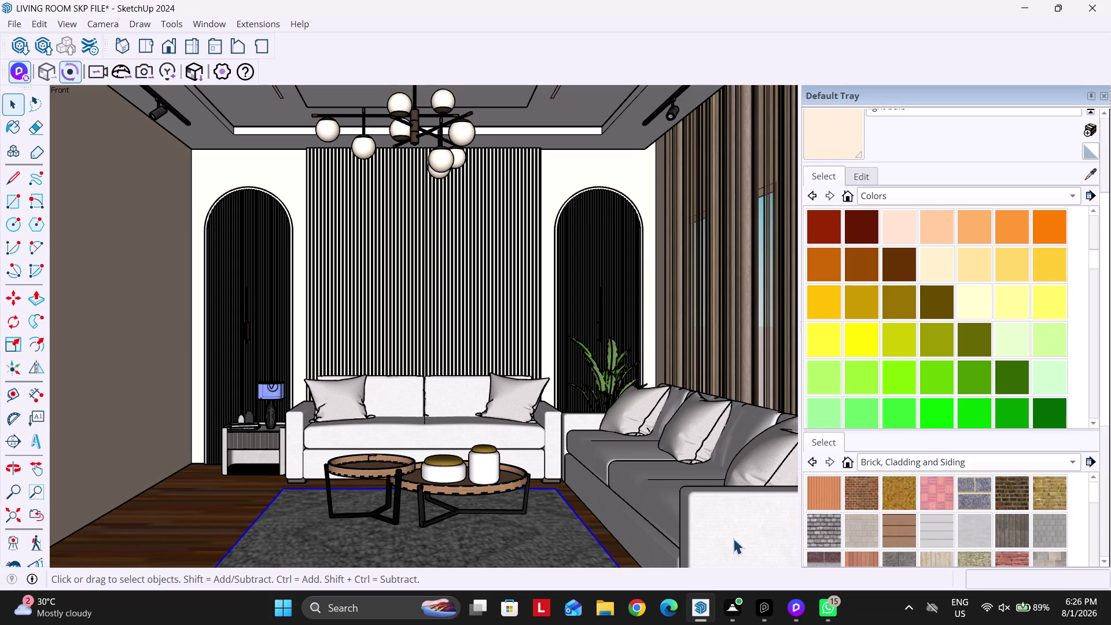
click(797, 617)
View Scene 1, inspect a wall's material in the Inspector, then return to SketchUp.
scroll(down, 3)
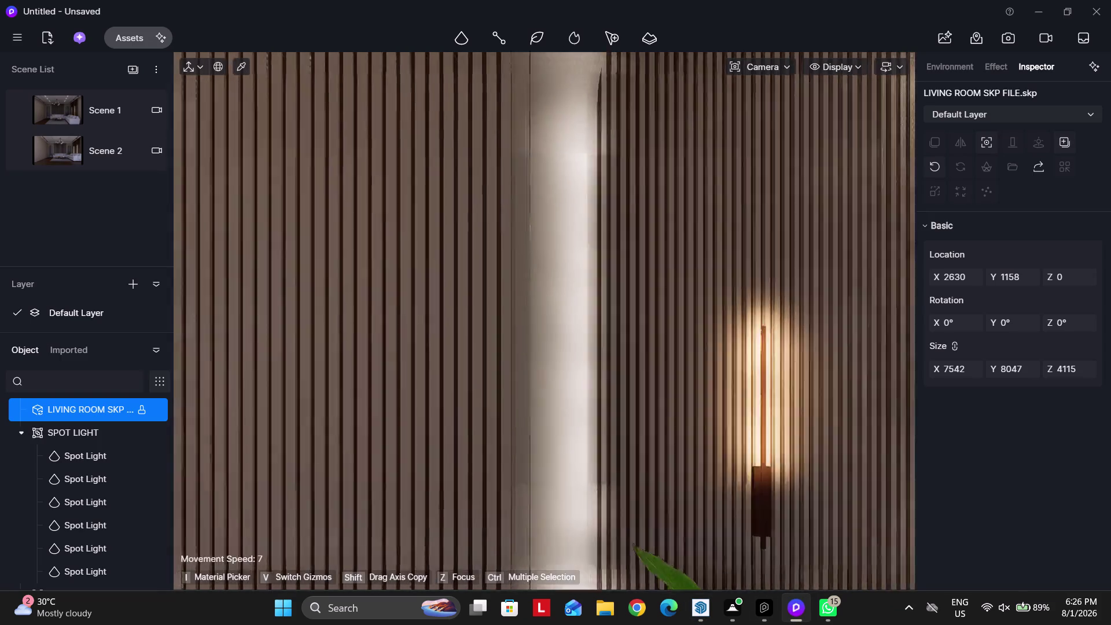
scroll(down, 3)
click(91, 110)
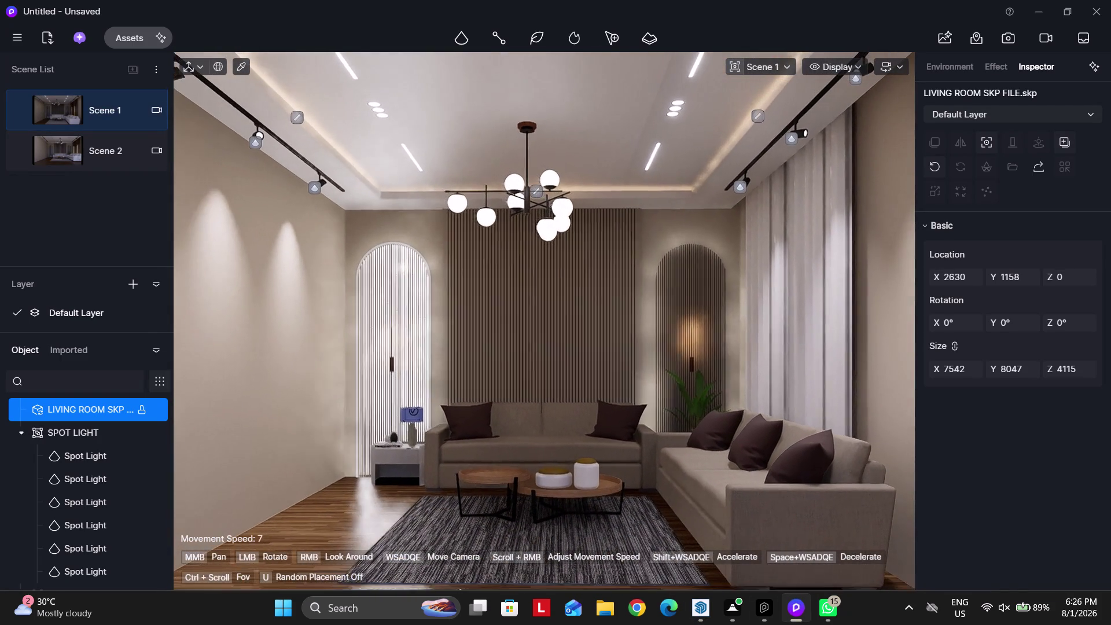
click(549, 320)
key(Escape)
click(659, 235)
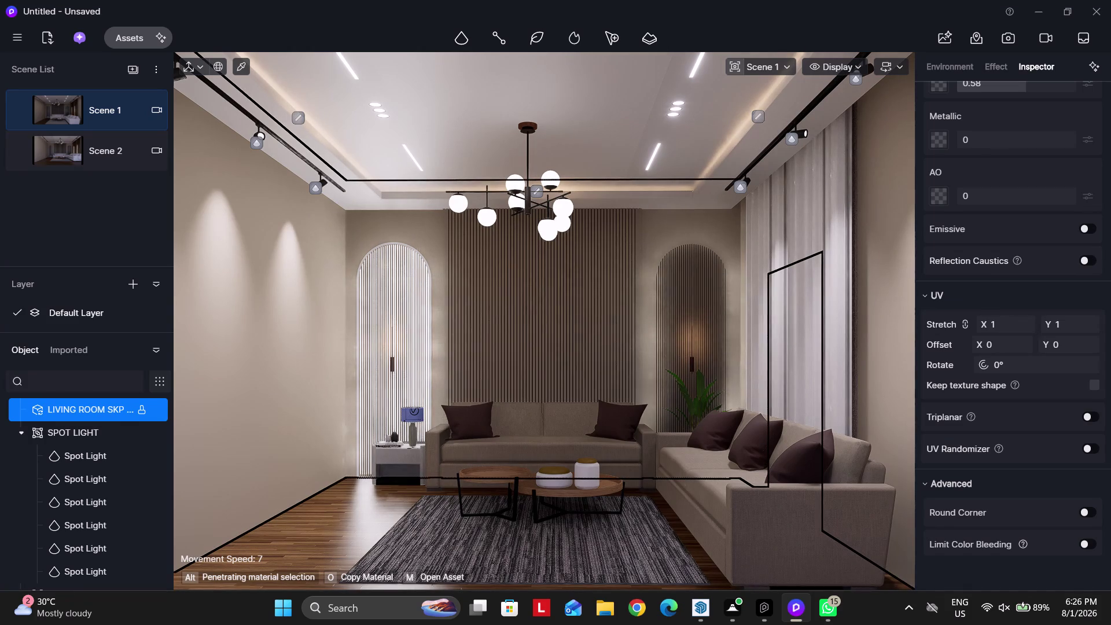
key(ctrl+z)
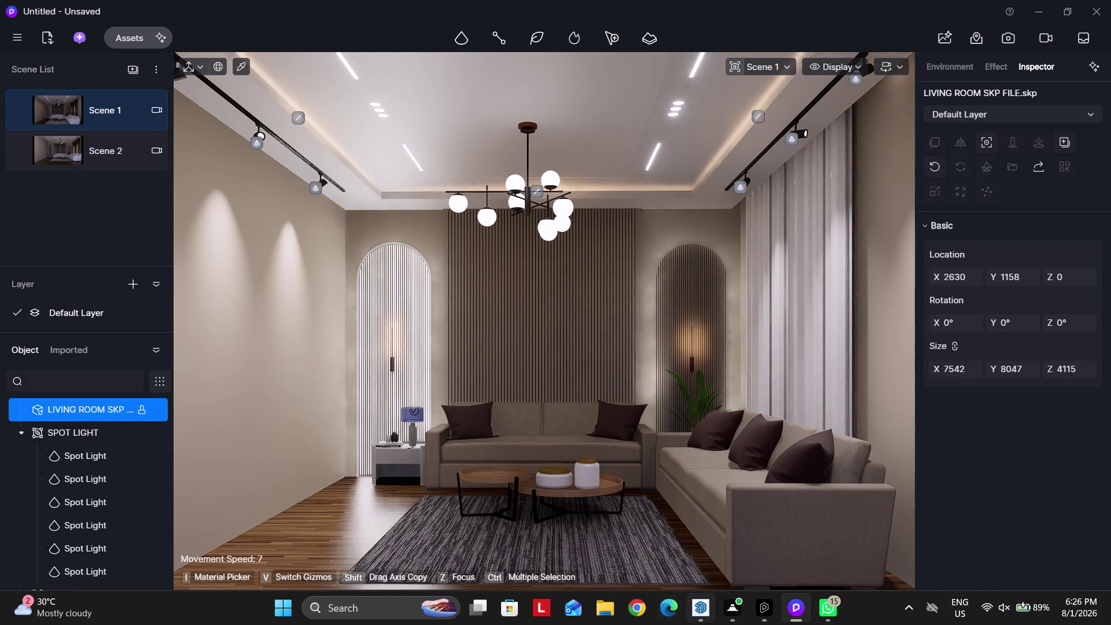
click(697, 610)
key(ctrl+z)
scroll(up, 3)
Orbit in close on the arch slats and the brown strip beside them.
scroll(up, 3)
key(ctrl+z)
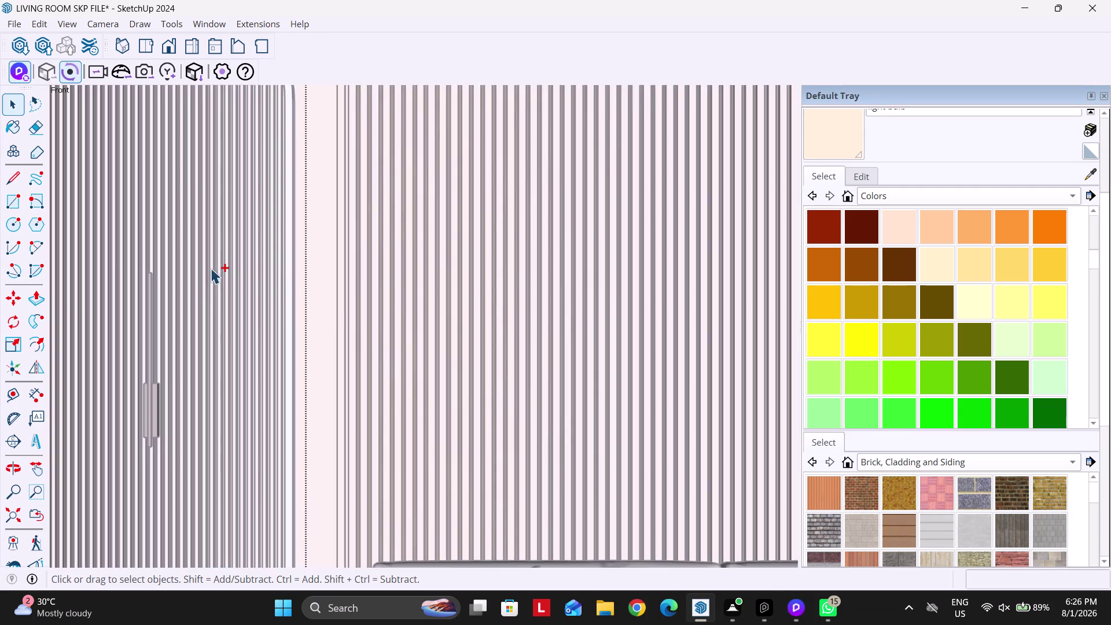
scroll(up, 3)
key(Escape)
middle_drag(351, 321, 303, 337)
key(Escape)
scroll(up, 3)
middle_drag(406, 343, 210, 411)
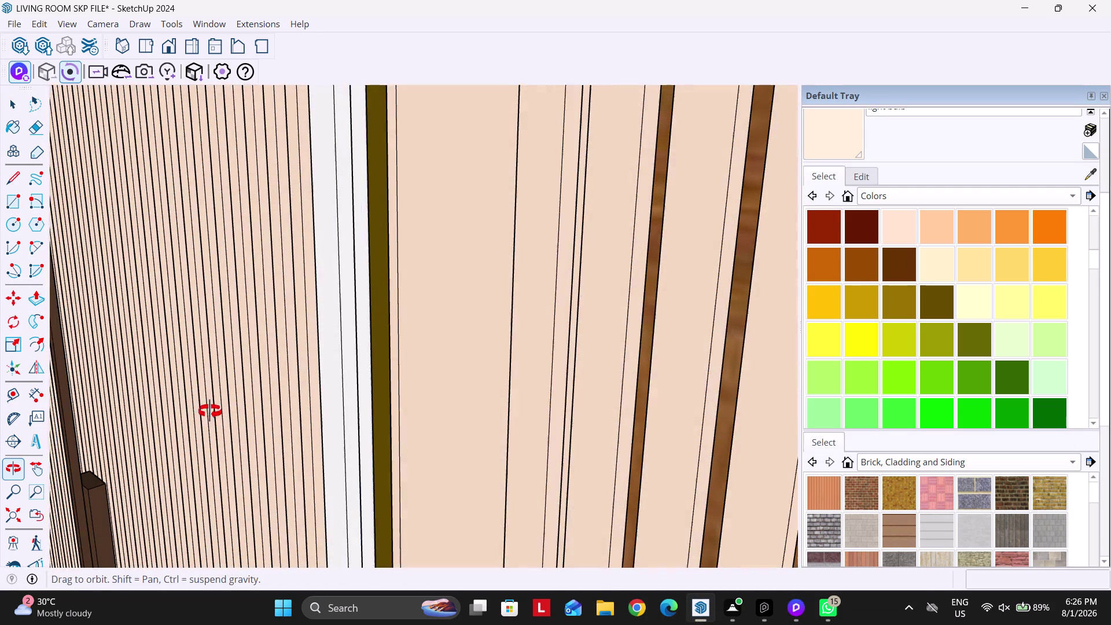
middle_drag(210, 412, 209, 412)
scroll(up, 3)
scroll(up, 3)
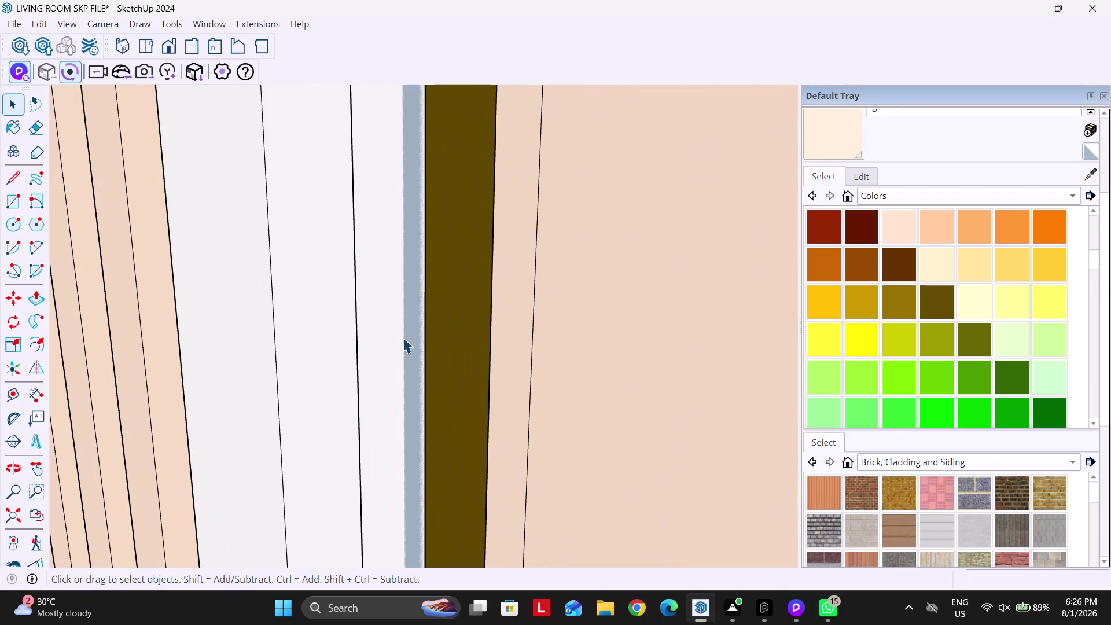
Try moving and deleting the slat geometry, then undo those changes.
click(392, 338)
key(Escape)
key(m)
click(388, 348)
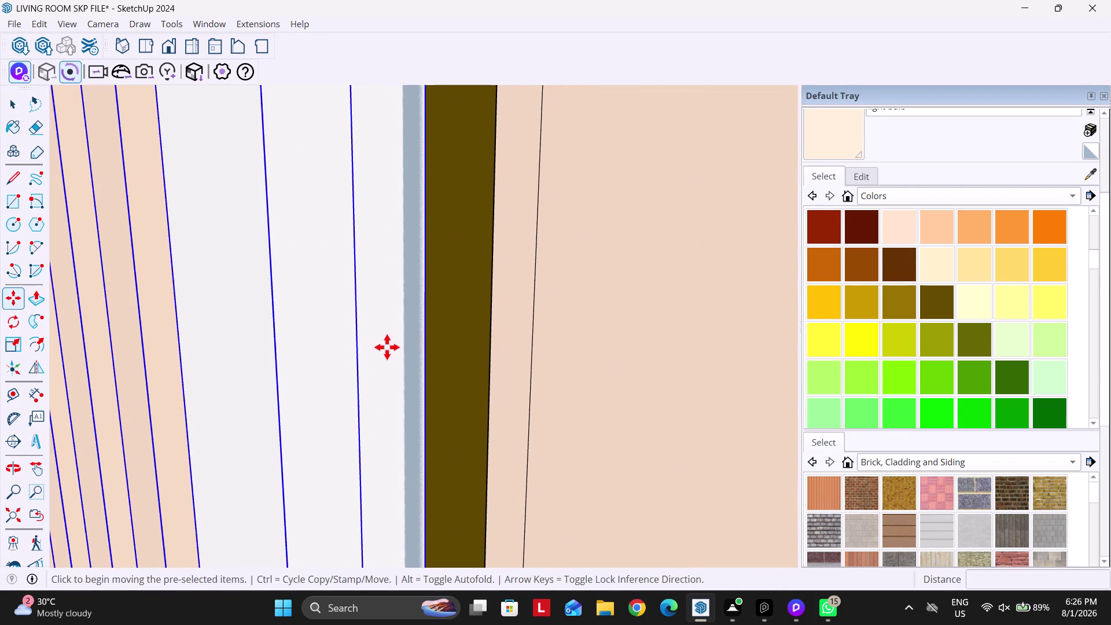
key(space)
triple_click(414, 337)
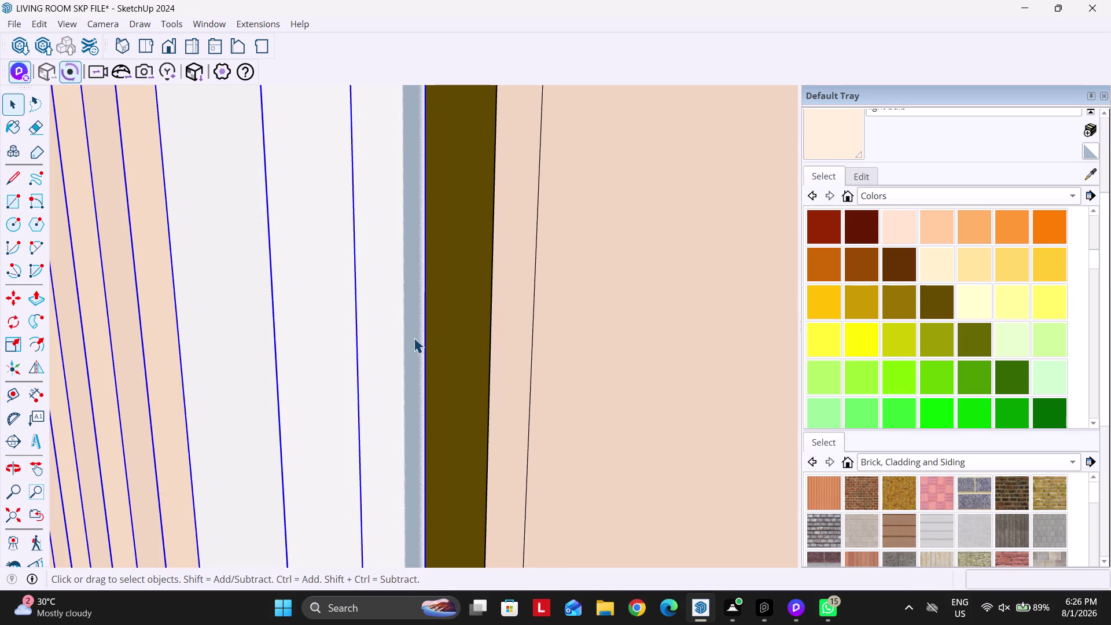
click(414, 338)
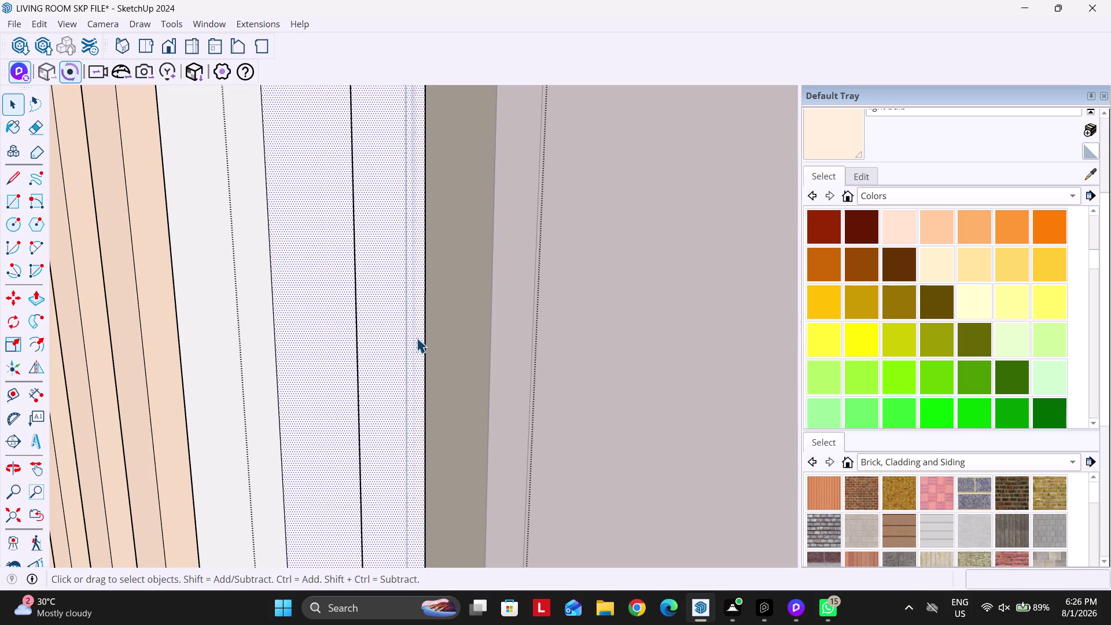
key(Delete)
middle_drag(301, 335, 310, 323)
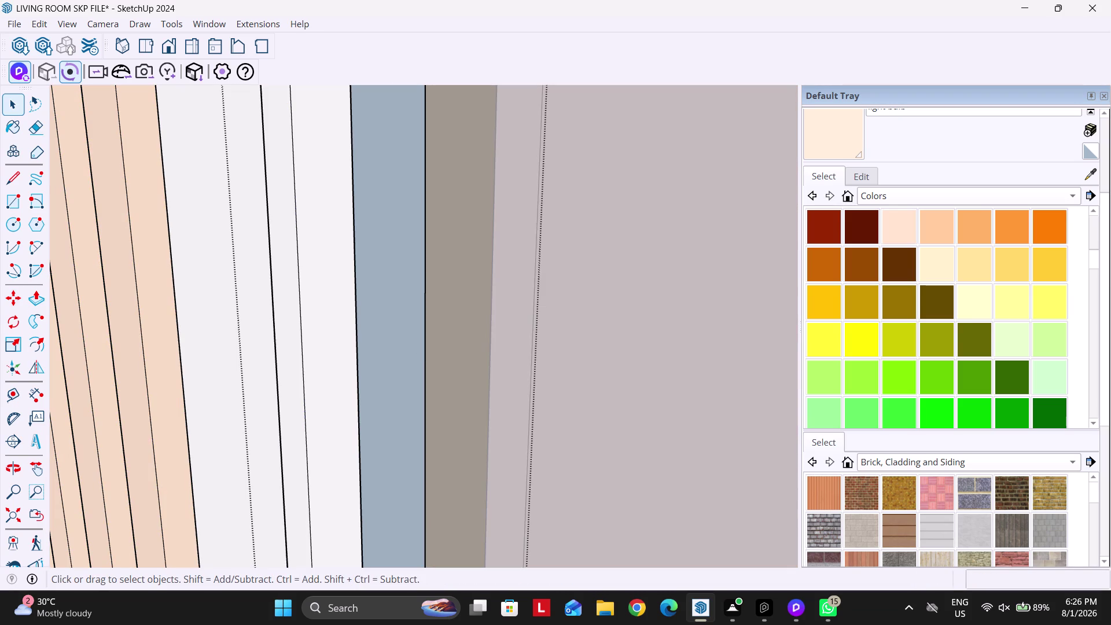
middle_drag(311, 323, 405, 314)
key(ctrl+z)
key(ctrl+z)
scroll(up, 3)
key(ctrl+z)
Select a slat face and enable the V-Ray Utilities toolbar.
scroll(down, 3)
key(Escape)
click(469, 331)
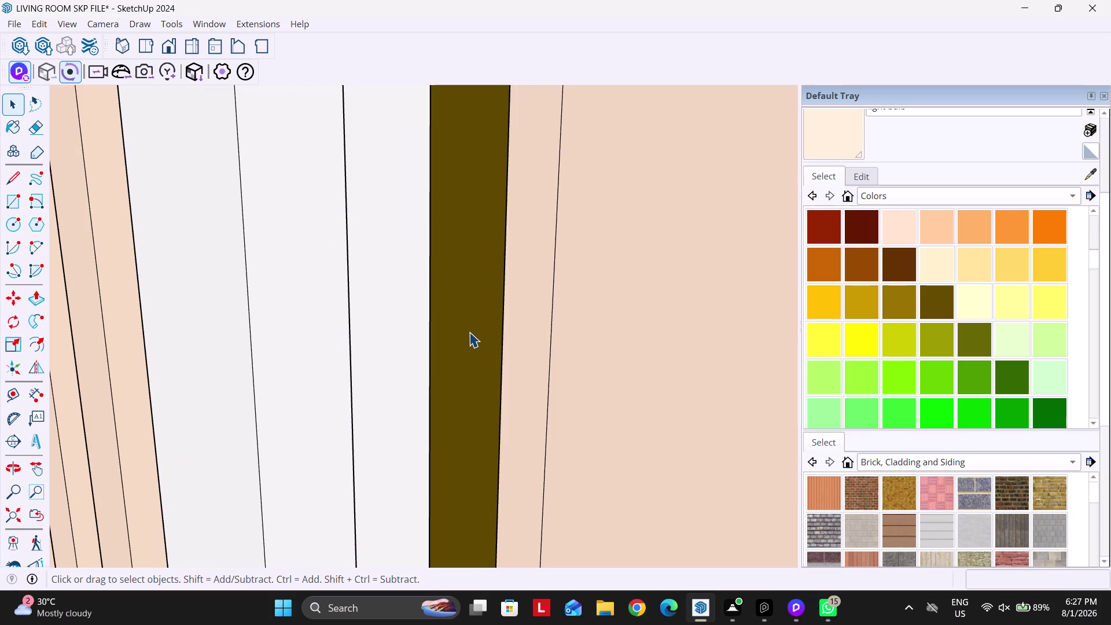
right_click(419, 53)
click(829, 262)
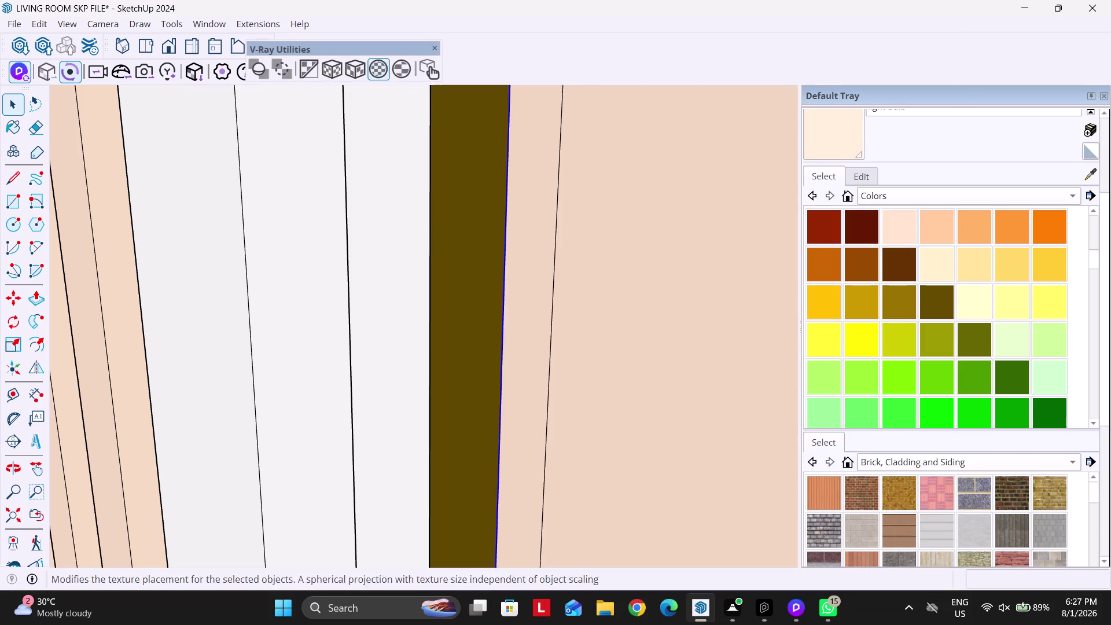
click(310, 66)
scroll(down, 3)
middle_drag(437, 331, 541, 289)
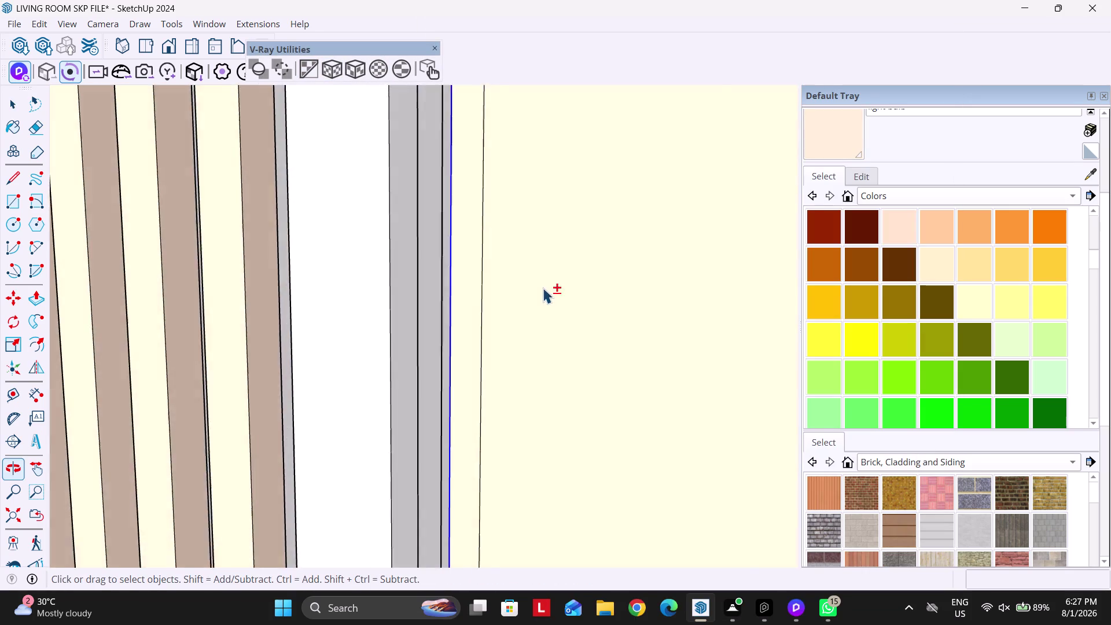
scroll(down, 3)
middle_drag(406, 366, 473, 333)
scroll(down, 3)
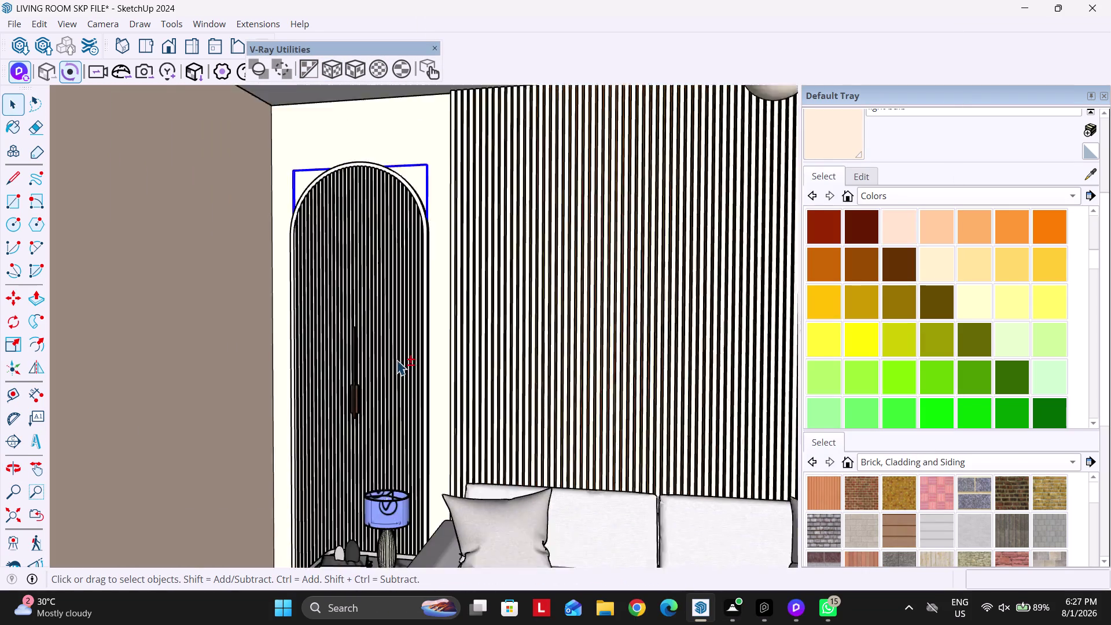
middle_drag(416, 363, 476, 373)
middle_drag(576, 348, 369, 325)
middle_drag(402, 334, 442, 360)
scroll(up, 3)
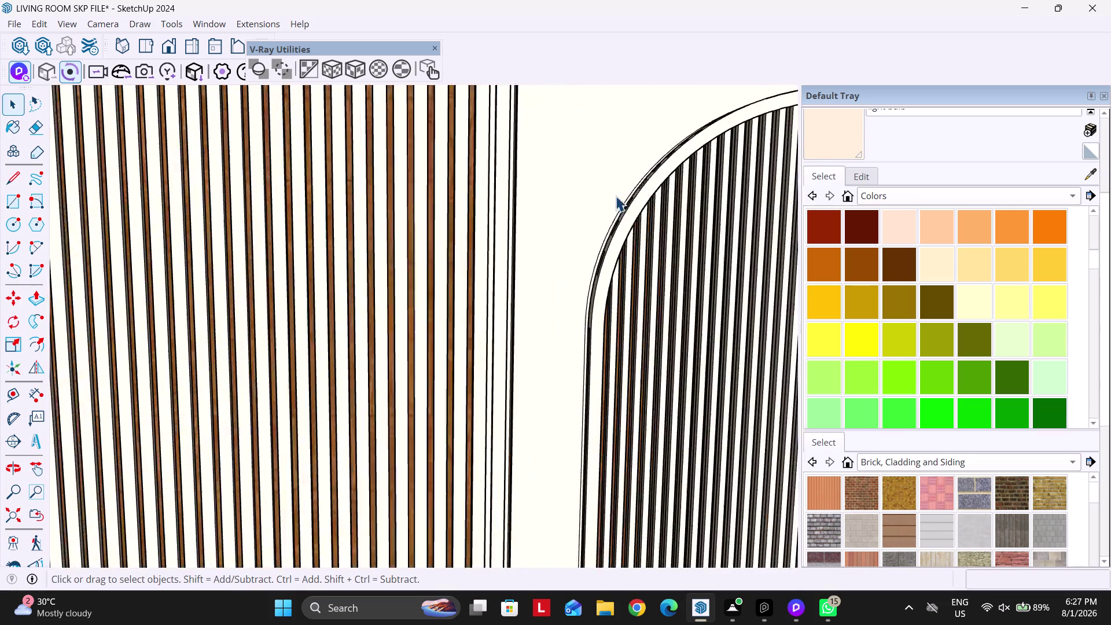
scroll(up, 3)
middle_drag(569, 239, 759, 310)
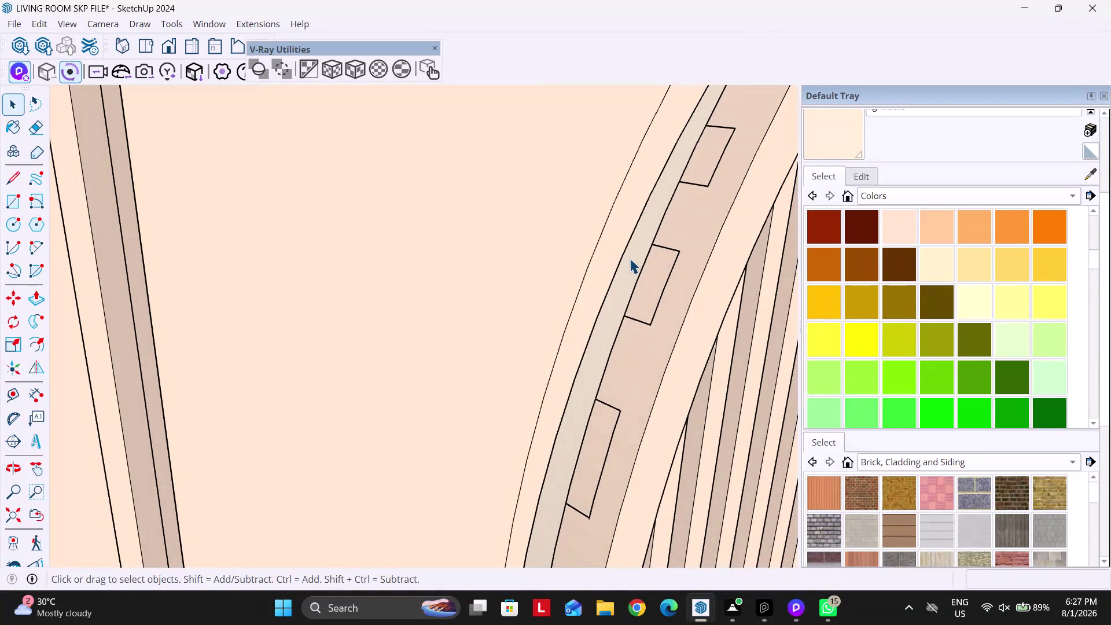
click(630, 258)
click(309, 70)
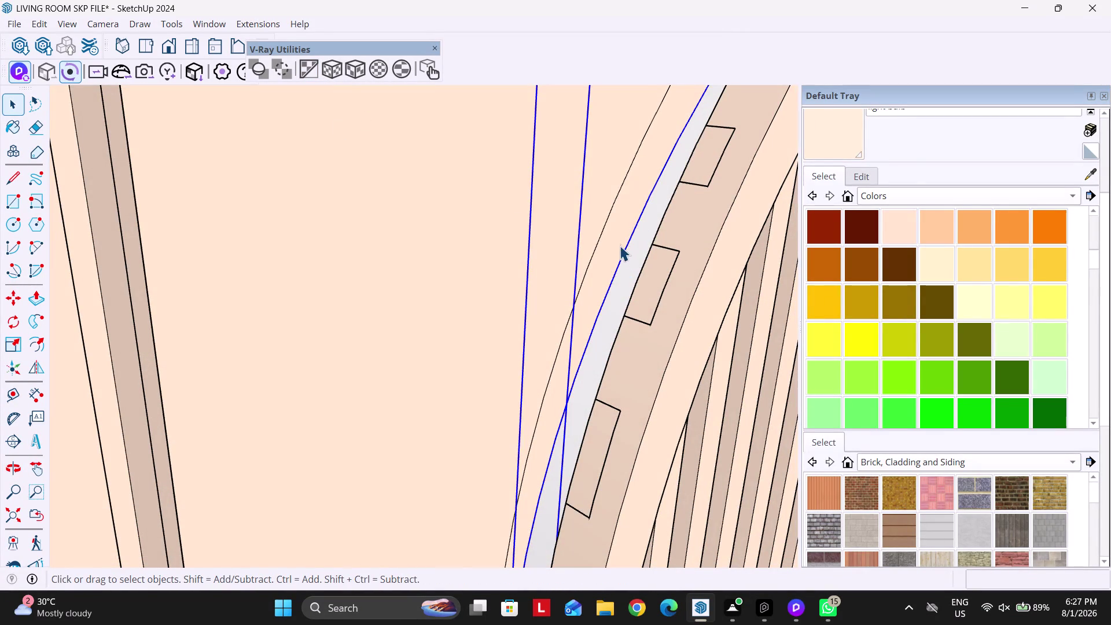
click(1016, 235)
click(653, 213)
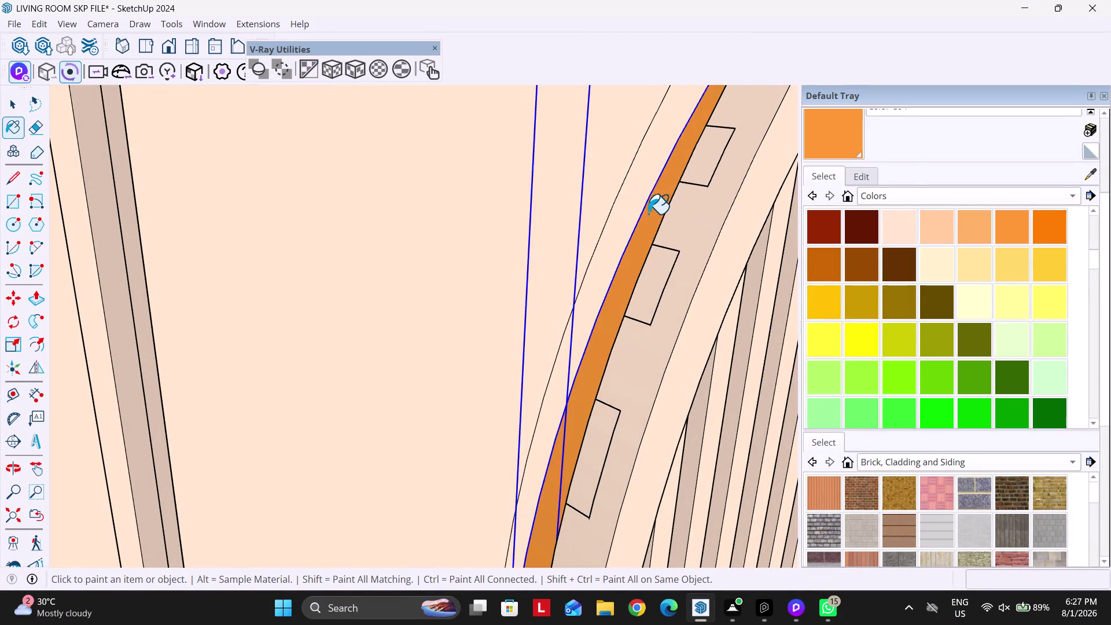
scroll(down, 3)
key(space)
middle_drag(667, 269, 453, 209)
scroll(down, 3)
middle_drag(441, 341, 500, 295)
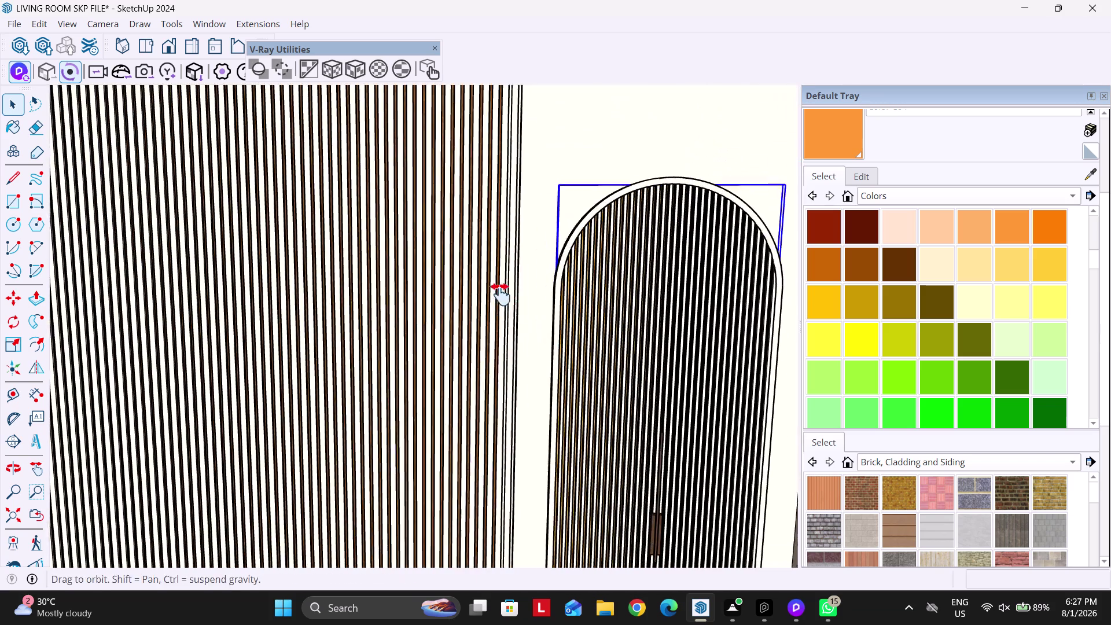
middle_drag(500, 295, 501, 294)
scroll(up, 3)
key(ctrl+z)
scroll(up, 3)
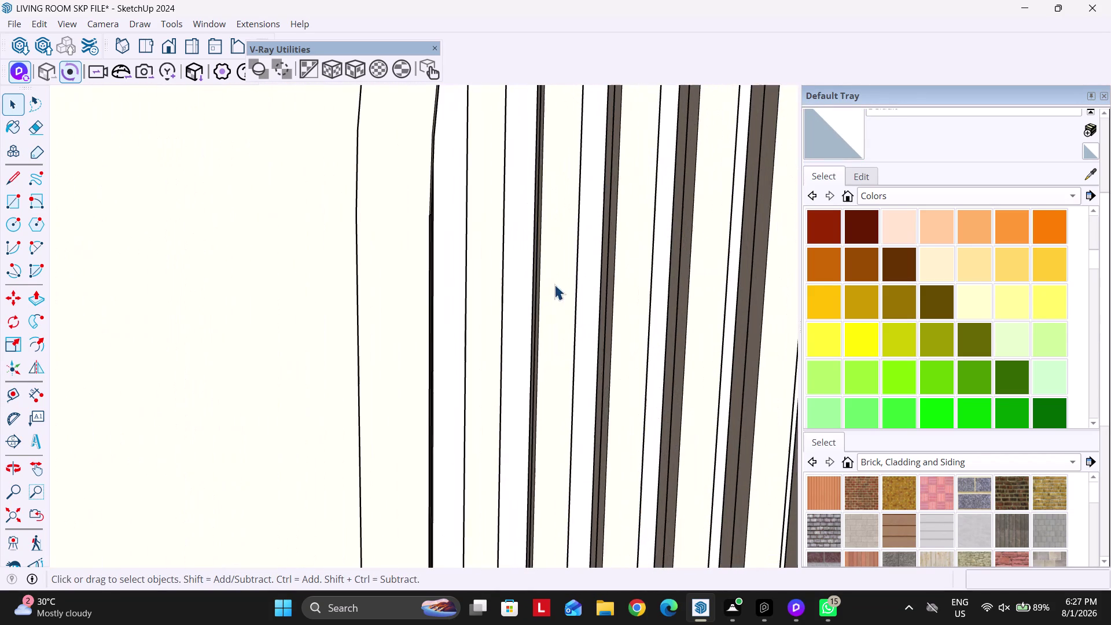
scroll(up, 3)
double_click(513, 284)
click(521, 287)
middle_drag(521, 288, 532, 328)
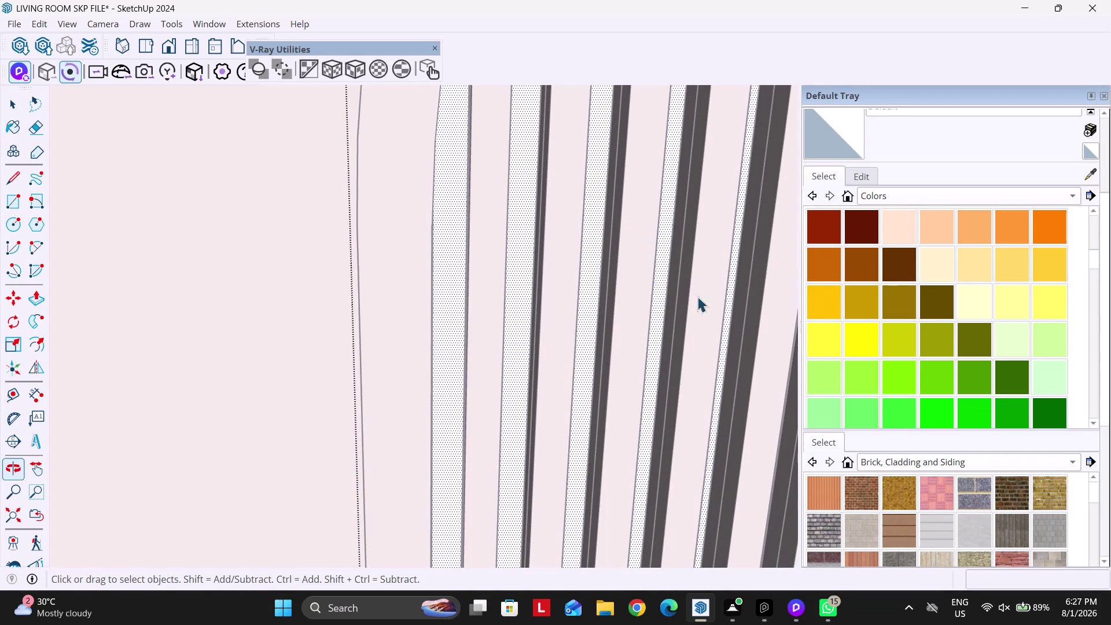
click(1092, 175)
scroll(down, 3)
scroll(down, 3)
scroll(down, 3)
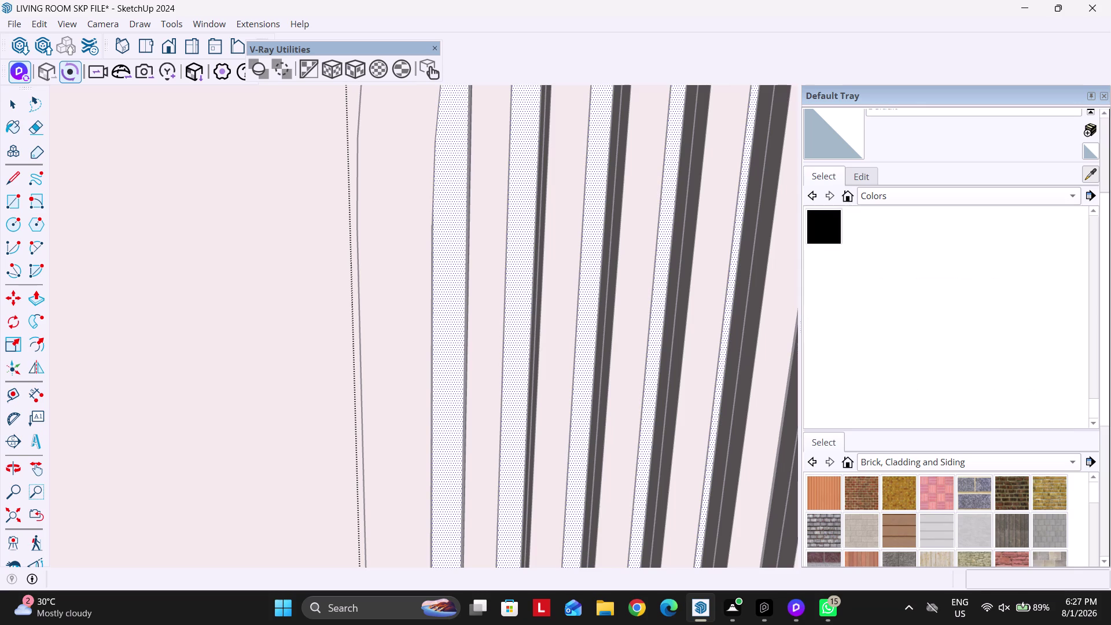
scroll(up, 3)
click(833, 300)
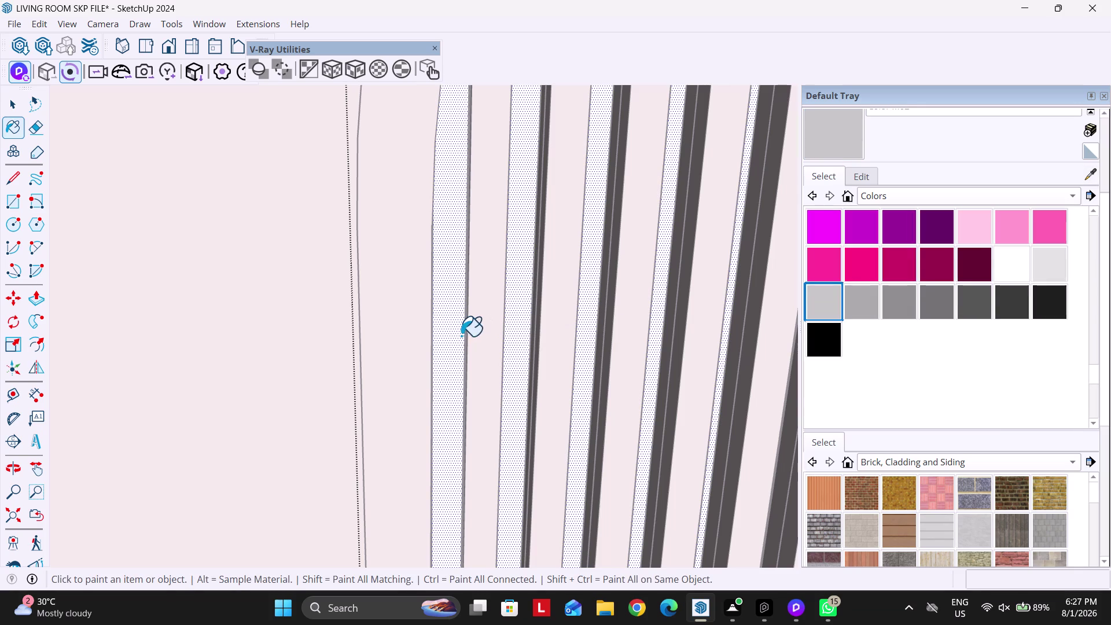
click(450, 336)
key(Escape)
scroll(down, 3)
middle_drag(291, 326, 421, 428)
scroll(down, 3)
key(Escape)
scroll(down, 3)
middle_drag(366, 358, 487, 391)
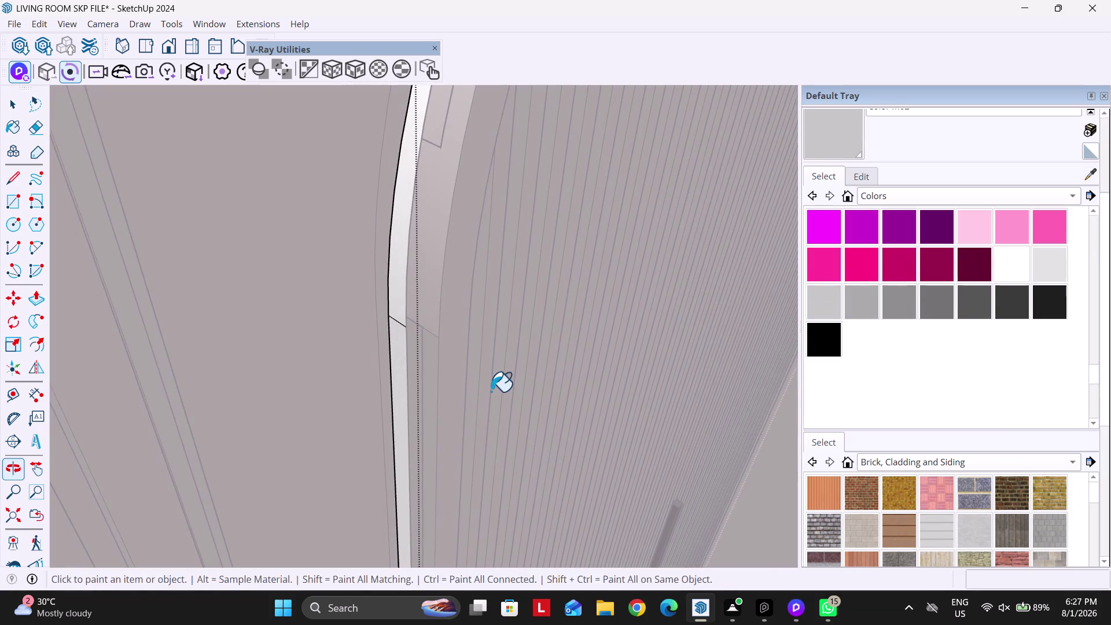
key(space)
key(Escape)
key(Escape)
click(392, 266)
scroll(up, 3)
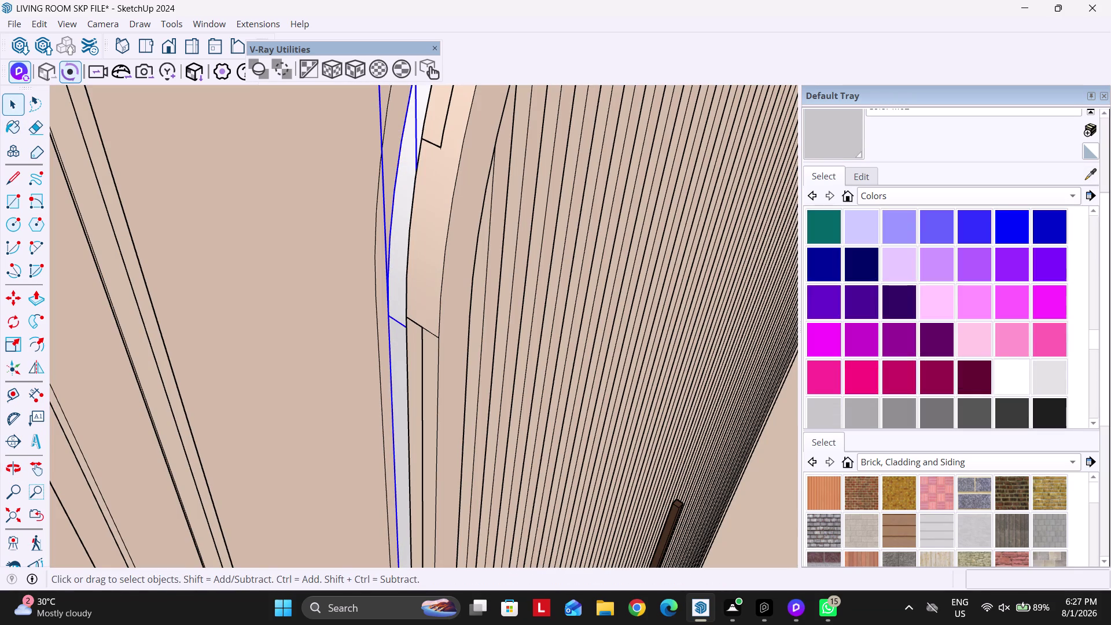
click(929, 258)
click(404, 216)
middle_drag(547, 282, 541, 282)
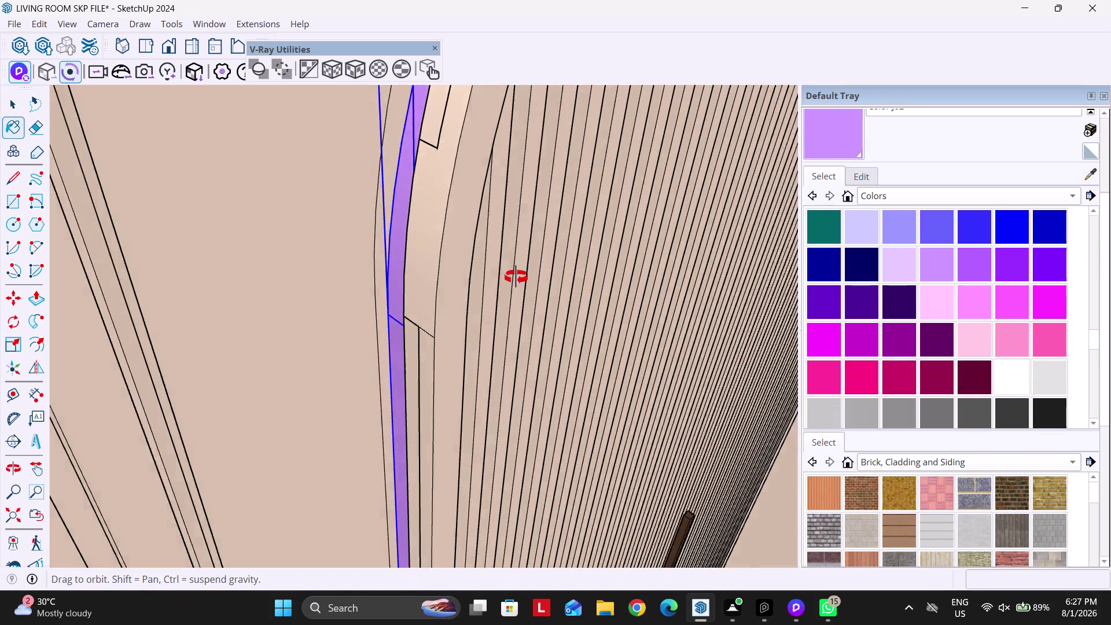
middle_drag(541, 282, 300, 190)
key(space)
scroll(up, 3)
scroll(down, 3)
key(Escape)
middle_drag(568, 310, 513, 257)
key(Escape)
scroll(down, 3)
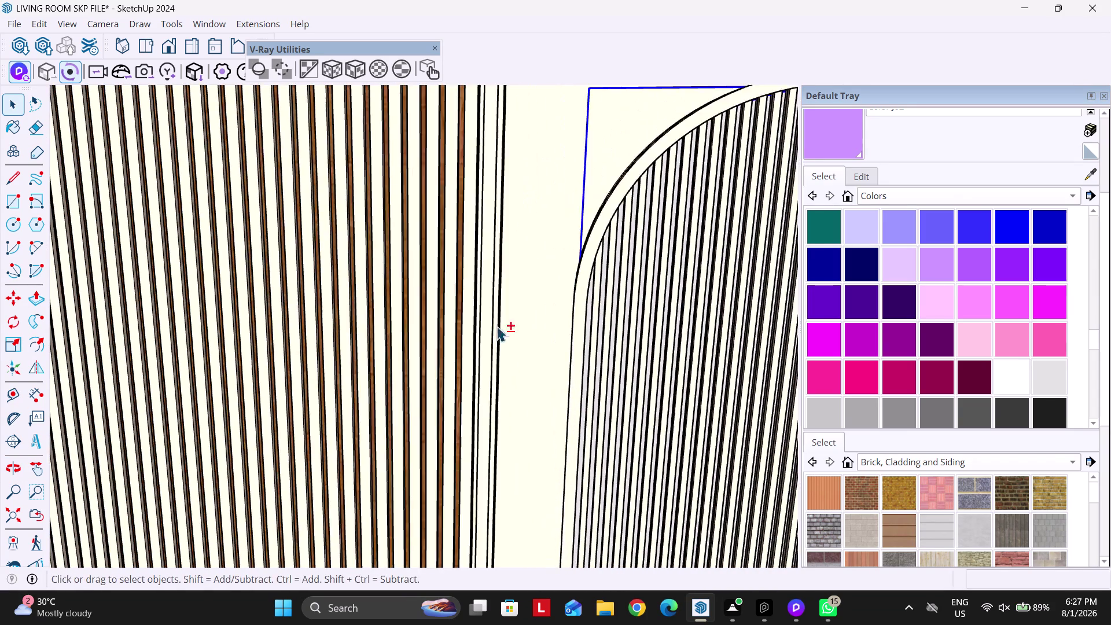
middle_drag(391, 323, 681, 330)
middle_drag(215, 337, 485, 339)
middle_drag(305, 335, 545, 333)
middle_drag(331, 336, 462, 331)
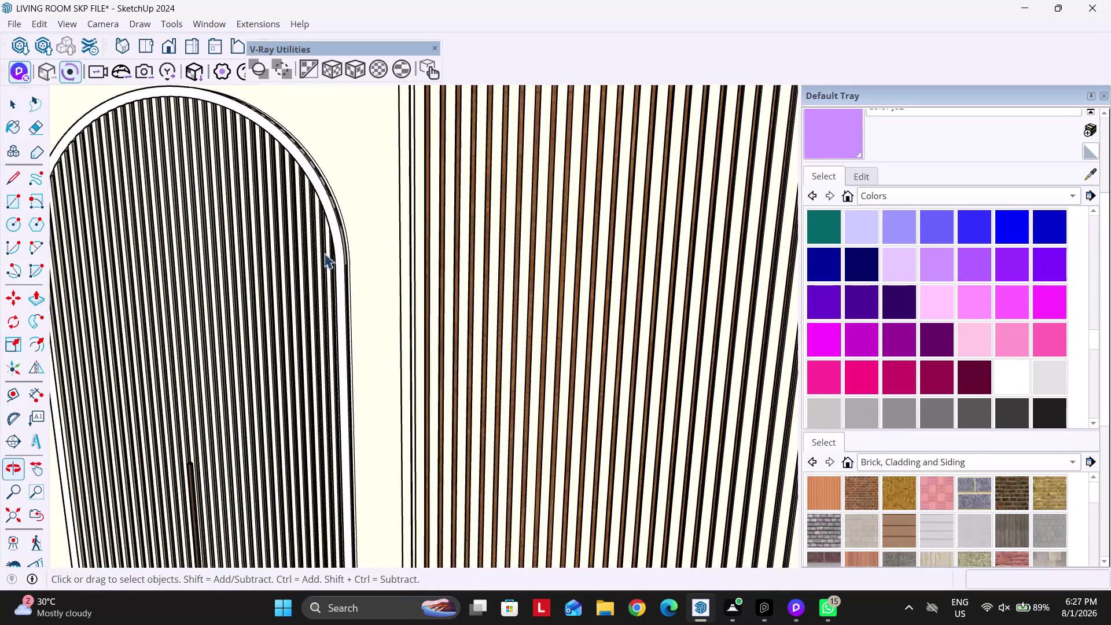
scroll(up, 3)
middle_drag(375, 262, 288, 337)
scroll(up, 3)
middle_drag(366, 240, 268, 273)
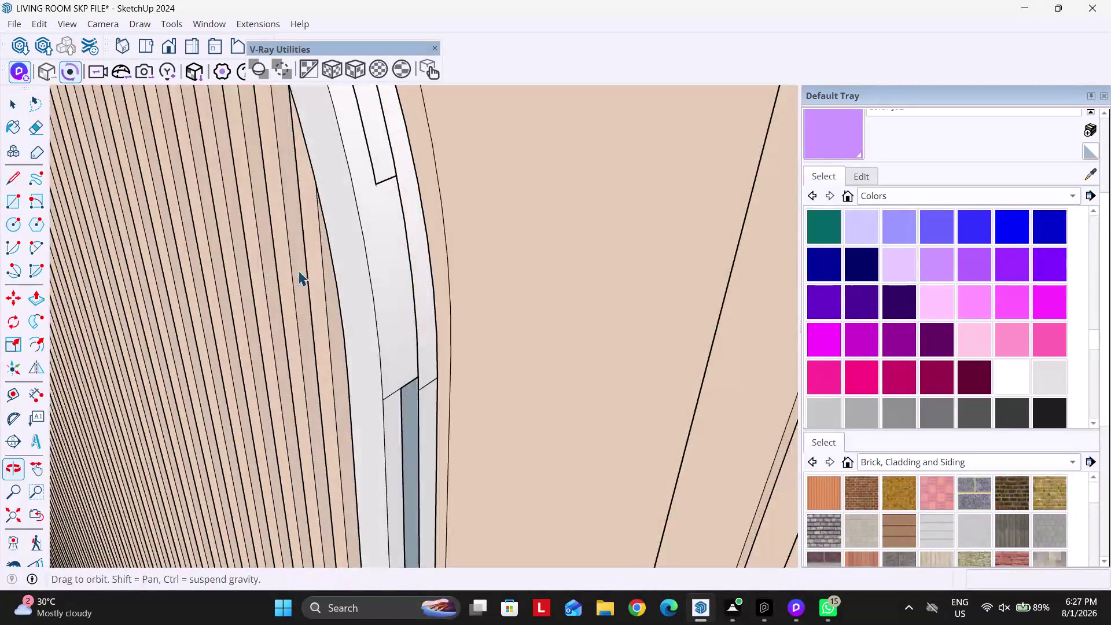
scroll(up, 3)
click(397, 248)
click(842, 142)
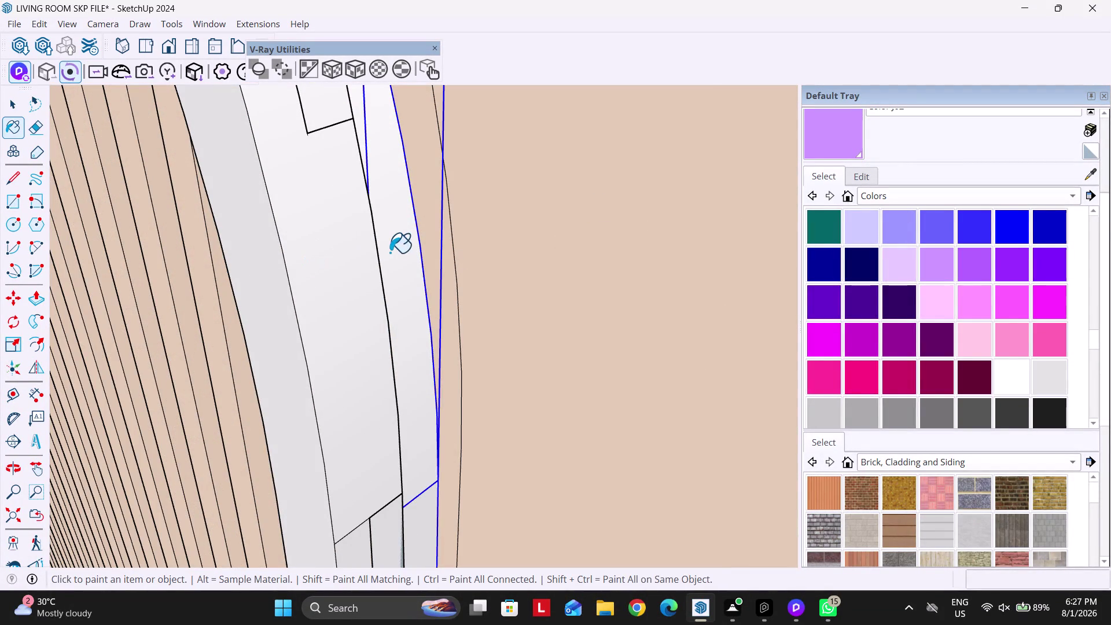
click(390, 253)
key(space)
middle_drag(299, 306, 459, 221)
key(Escape)
middle_drag(179, 356, 549, 232)
key(Escape)
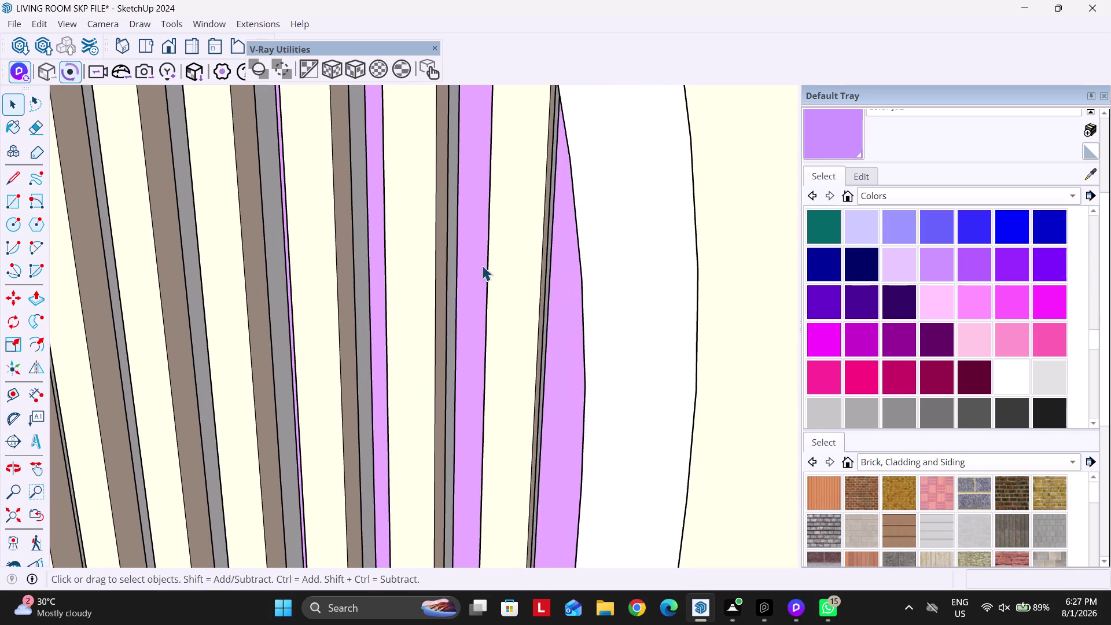
double_click(467, 257)
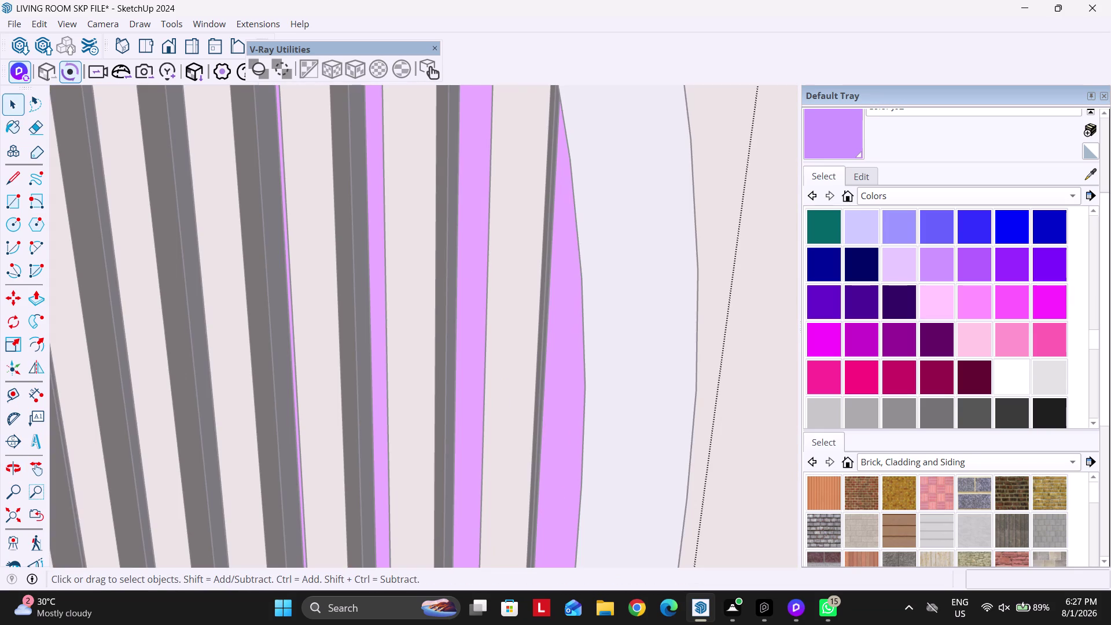
click(1091, 171)
click(831, 409)
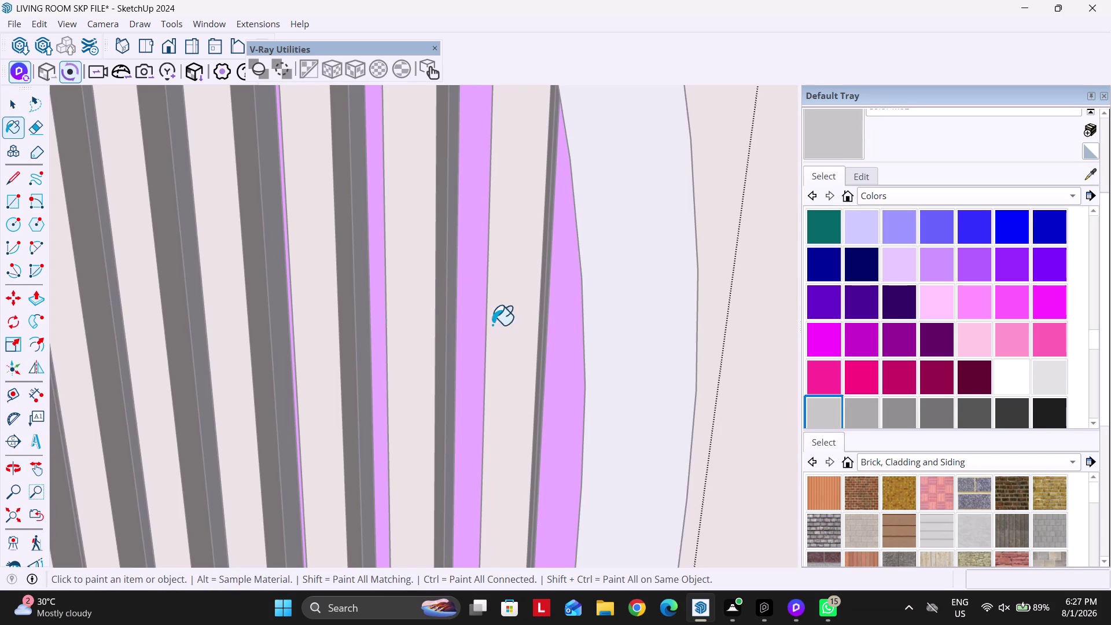
click(471, 324)
middle_drag(667, 353, 380, 376)
key(Escape)
key(Escape)
scroll(down, 3)
key(space)
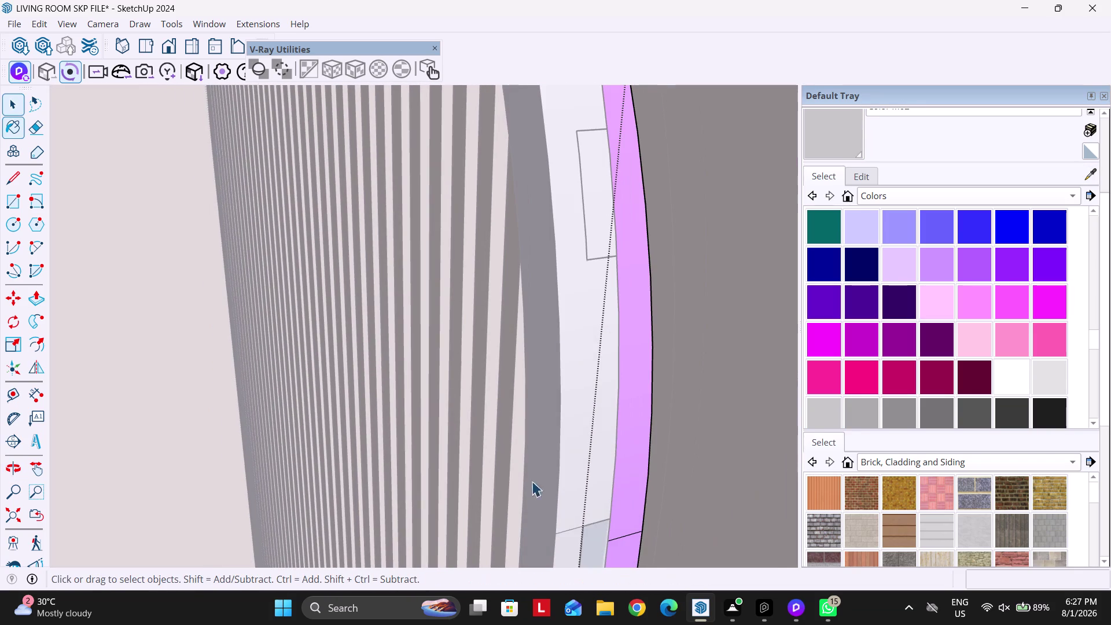
key(Escape)
key(Escape)
key(Escape)
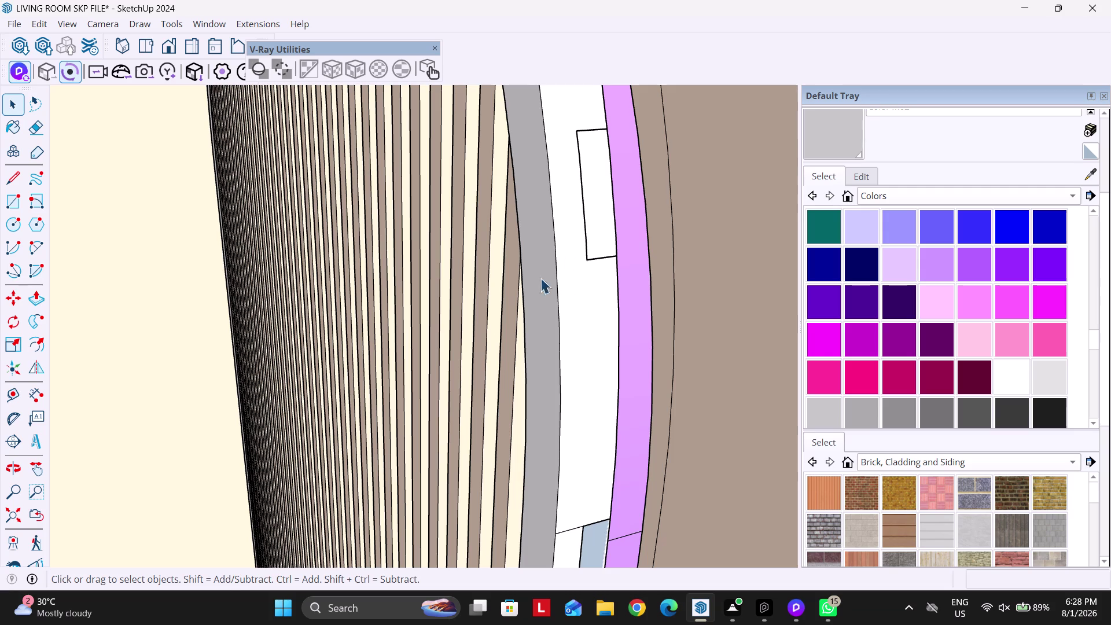
middle_drag(486, 316, 634, 269)
key(Escape)
scroll(down, 3)
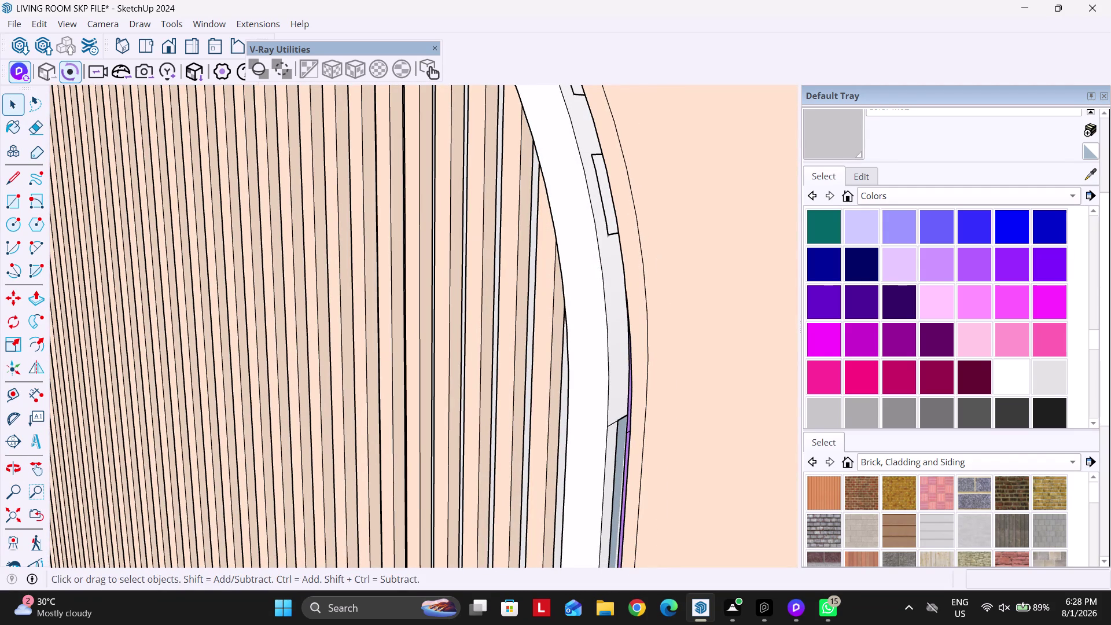
click(433, 48)
scroll(down, 3)
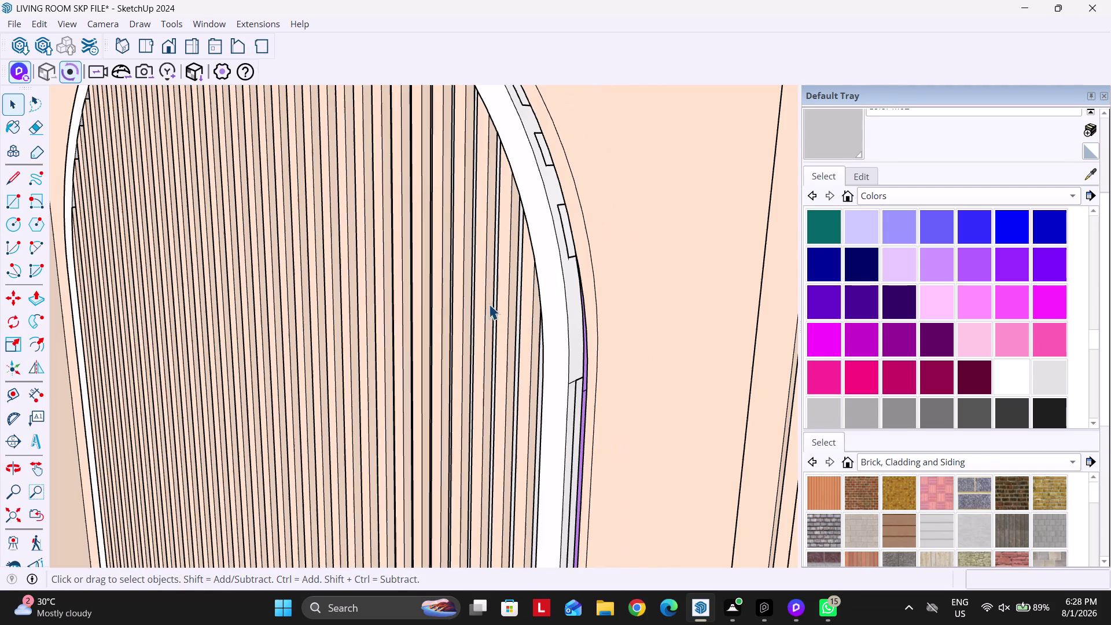
click(170, 45)
scroll(down, 3)
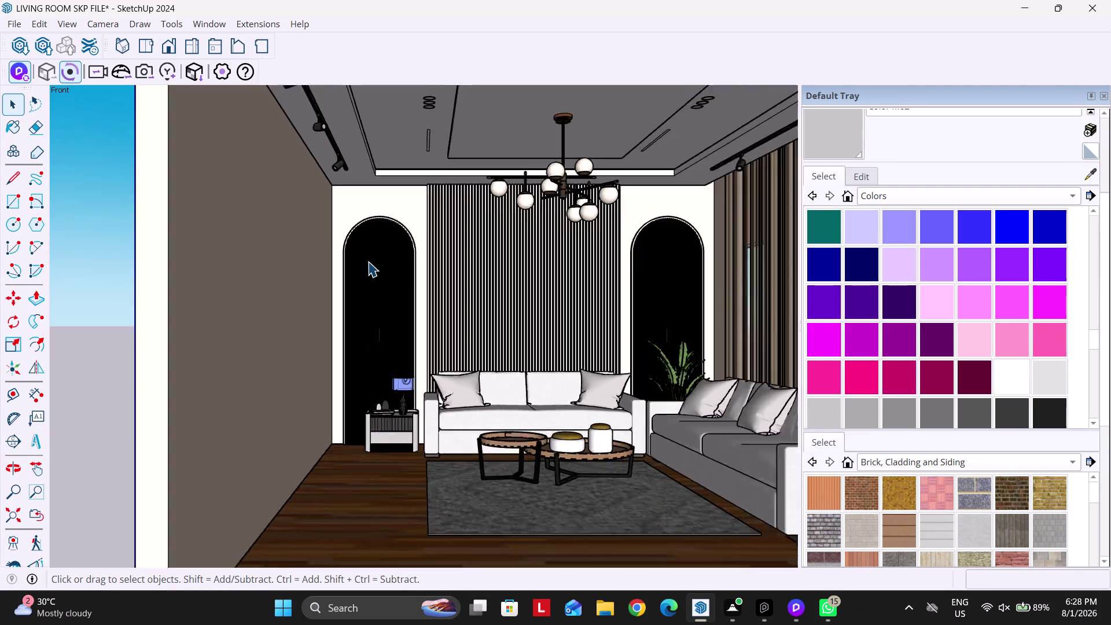
scroll(down, 3)
scroll(up, 3)
scroll(down, 3)
scroll(up, 3)
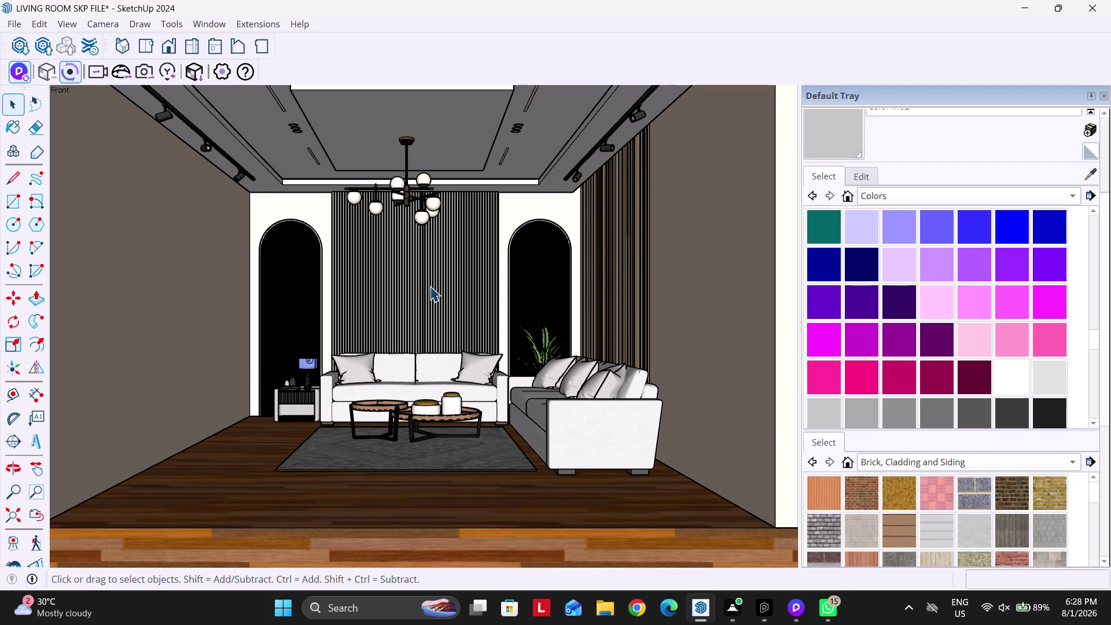
scroll(down, 3)
click(649, 293)
scroll(up, 3)
scroll(up, 3)
click(787, 610)
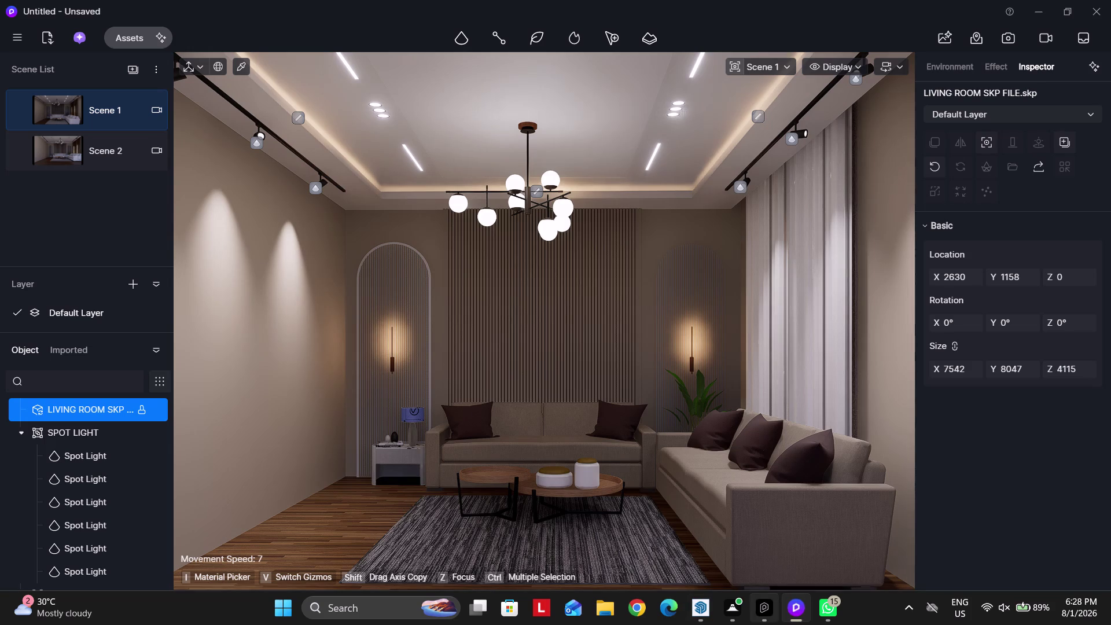
Deselect the imported model and fly the camera up close to the wood-slat wall and arch niche.
scroll(up, 3)
scroll(up, 3)
scroll(up, 3)
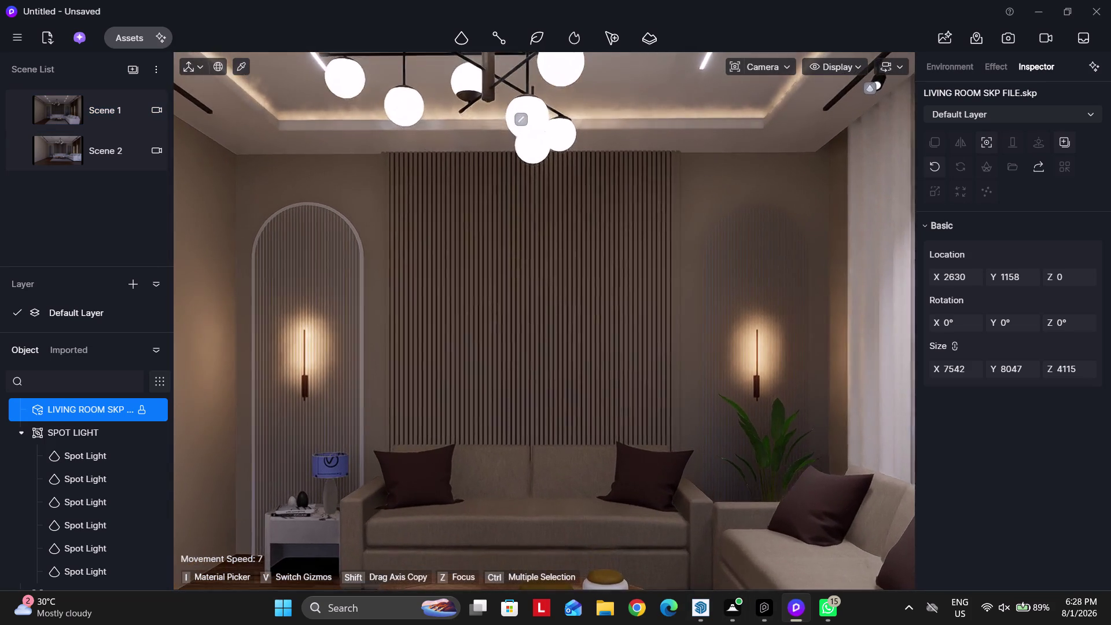
scroll(up, 3)
scroll(up, 3)
scroll(up, 3)
scroll(up, 3)
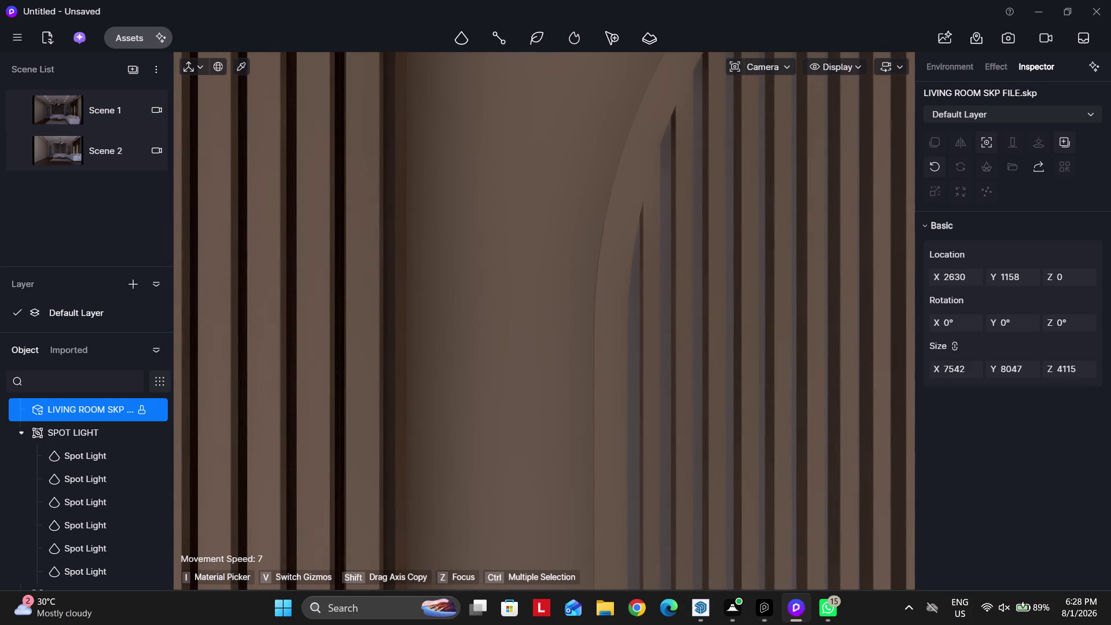
click(240, 64)
scroll(down, 3)
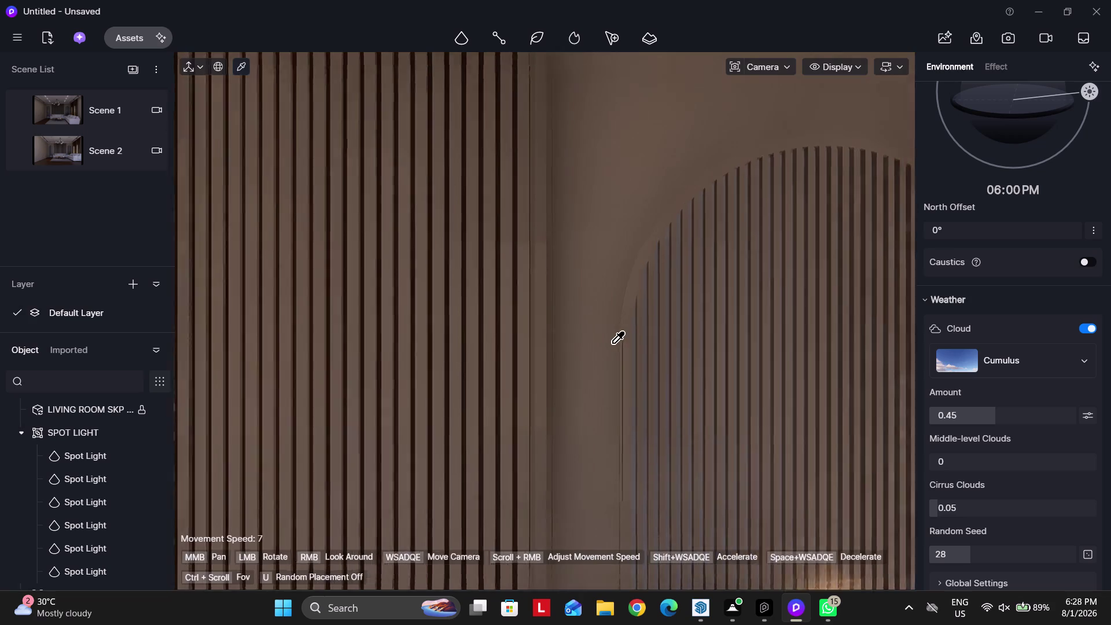
scroll(down, 3)
key(Escape)
middle_drag(511, 358, 625, 307)
scroll(down, 3)
key(Escape)
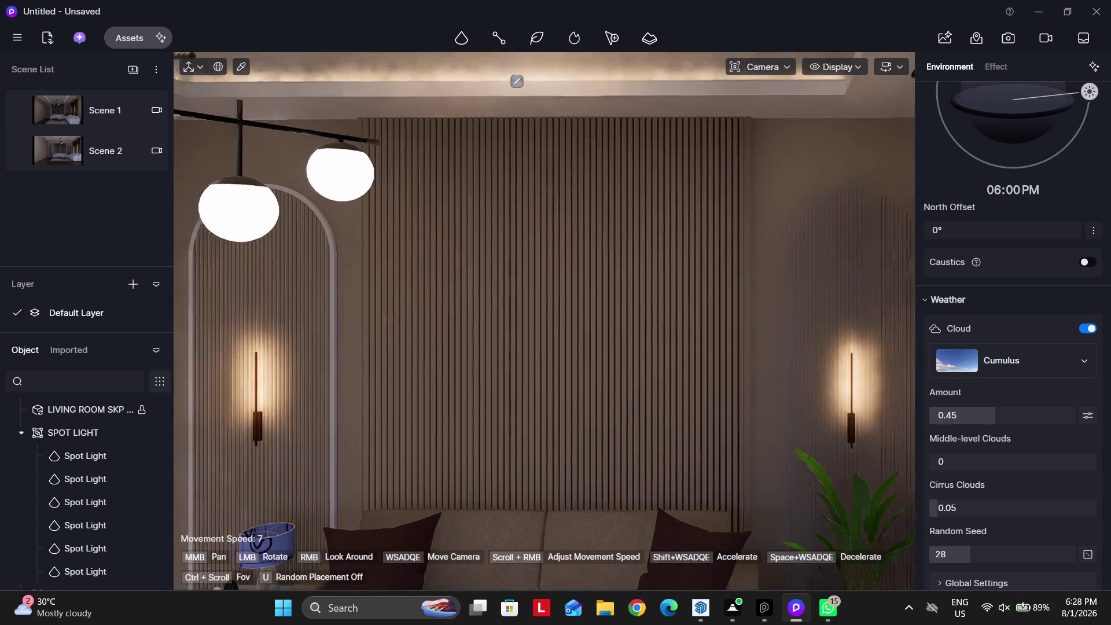
key(Escape)
scroll(up, 3)
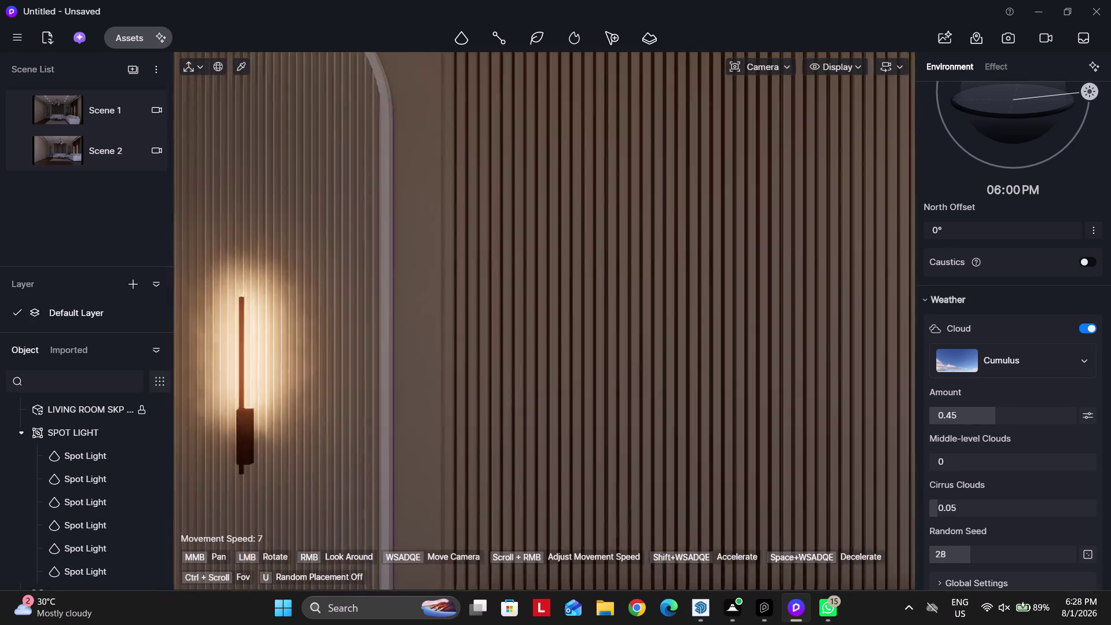
scroll(up, 3)
scroll(up, 3)
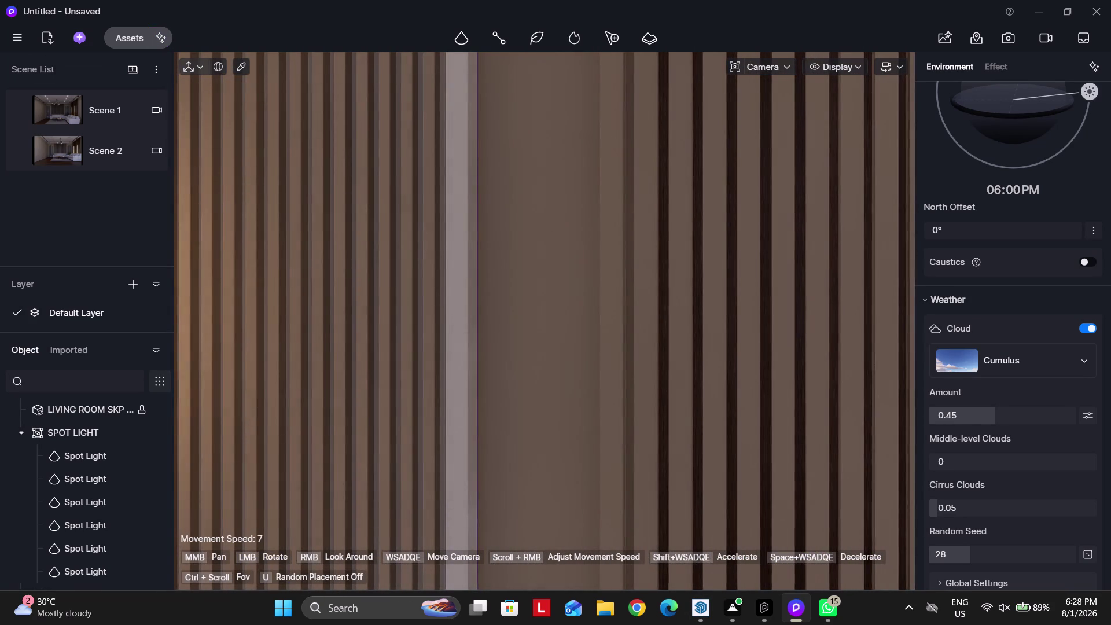
click(241, 62)
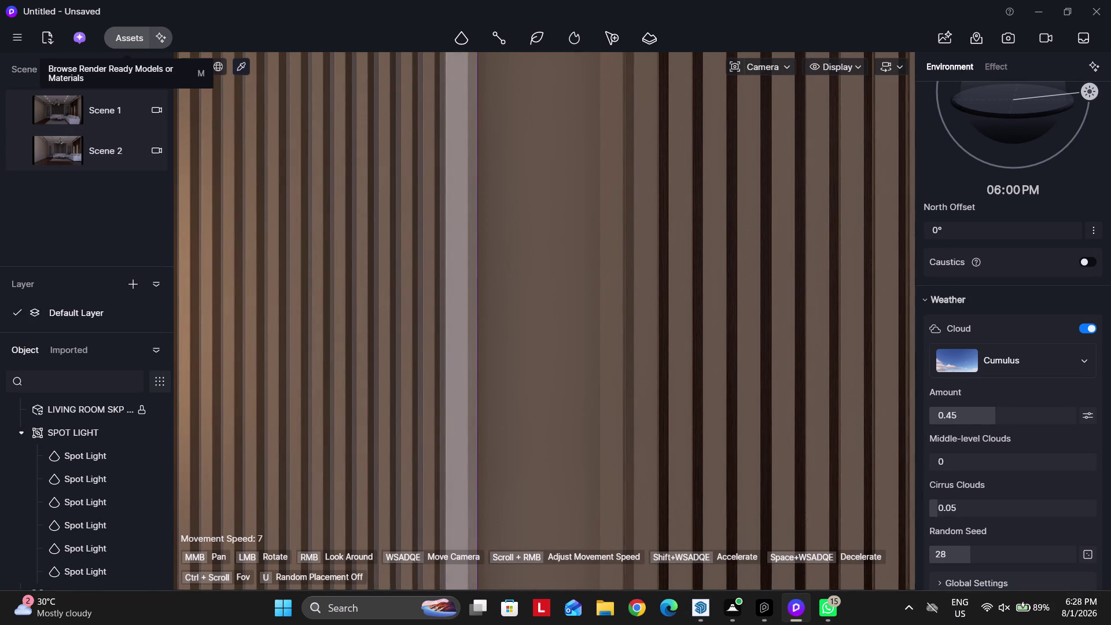
Browse the online materials library and open the Wood category.
click(130, 31)
scroll(down, 3)
scroll(up, 3)
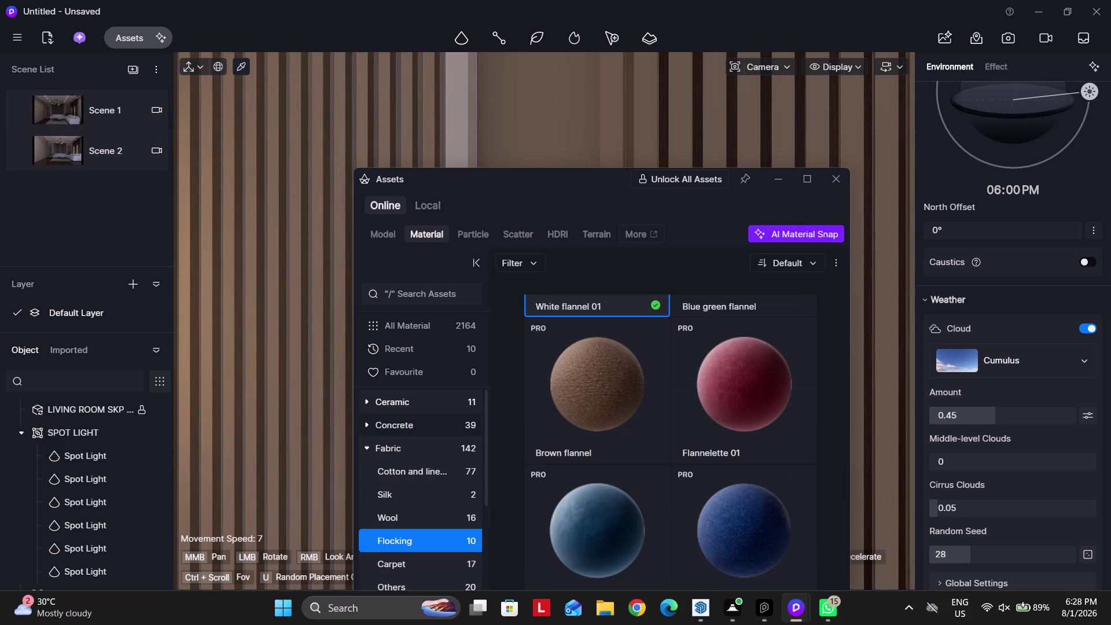
scroll(up, 3)
scroll(up, 3)
scroll(down, 3)
scroll(up, 3)
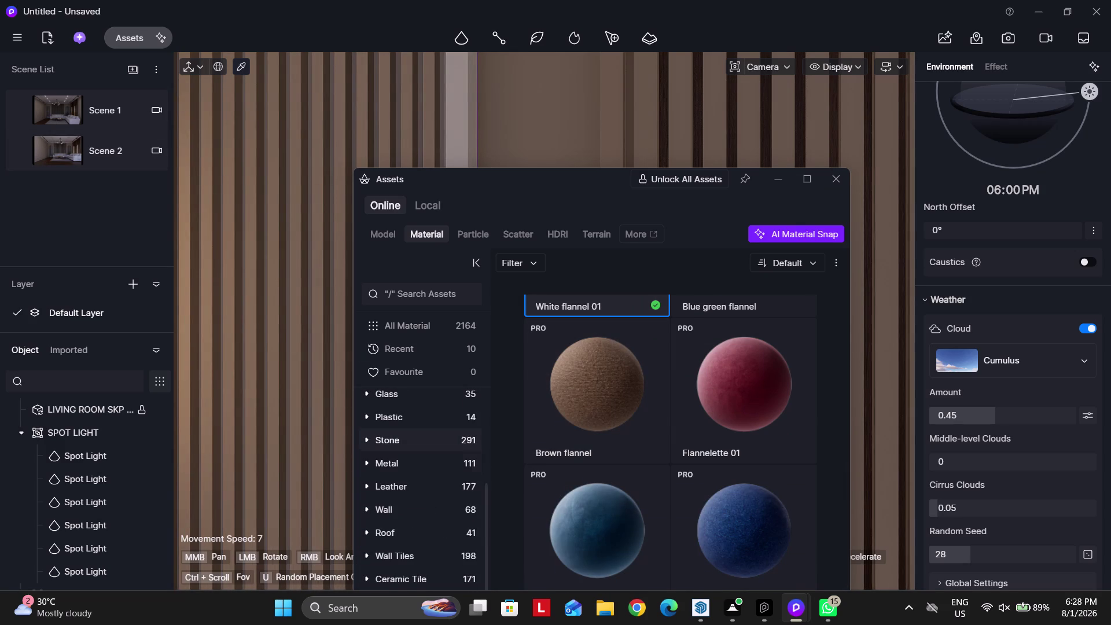
scroll(down, 3)
scroll(up, 3)
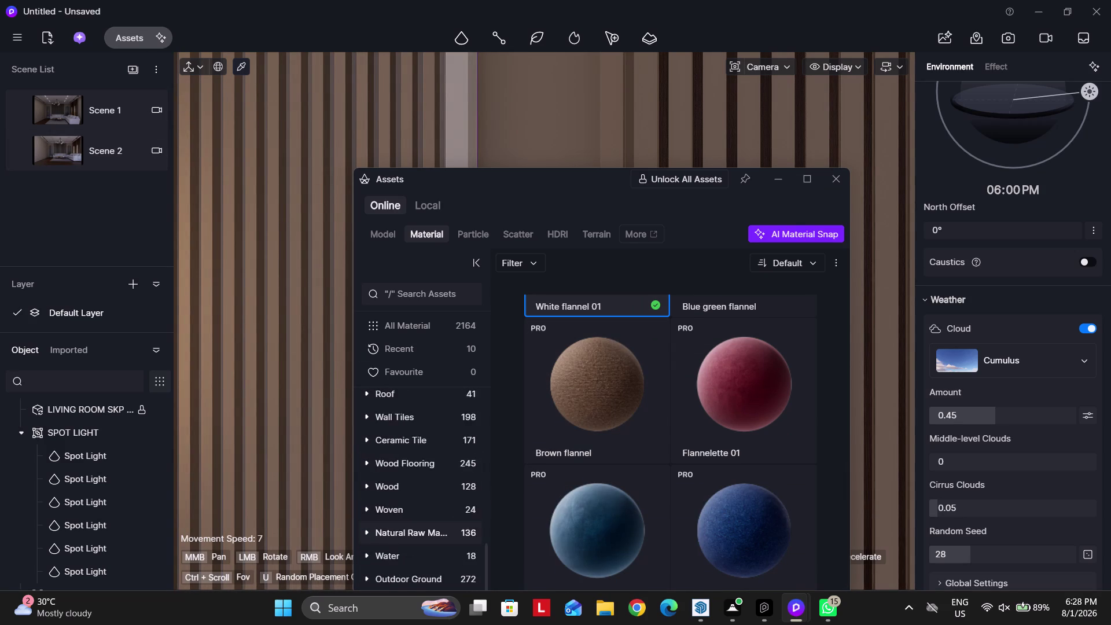
scroll(up, 3)
scroll(down, 3)
scroll(down, 3)
click(393, 488)
Drop the Light Brown Maple wood material onto the slats.
scroll(down, 3)
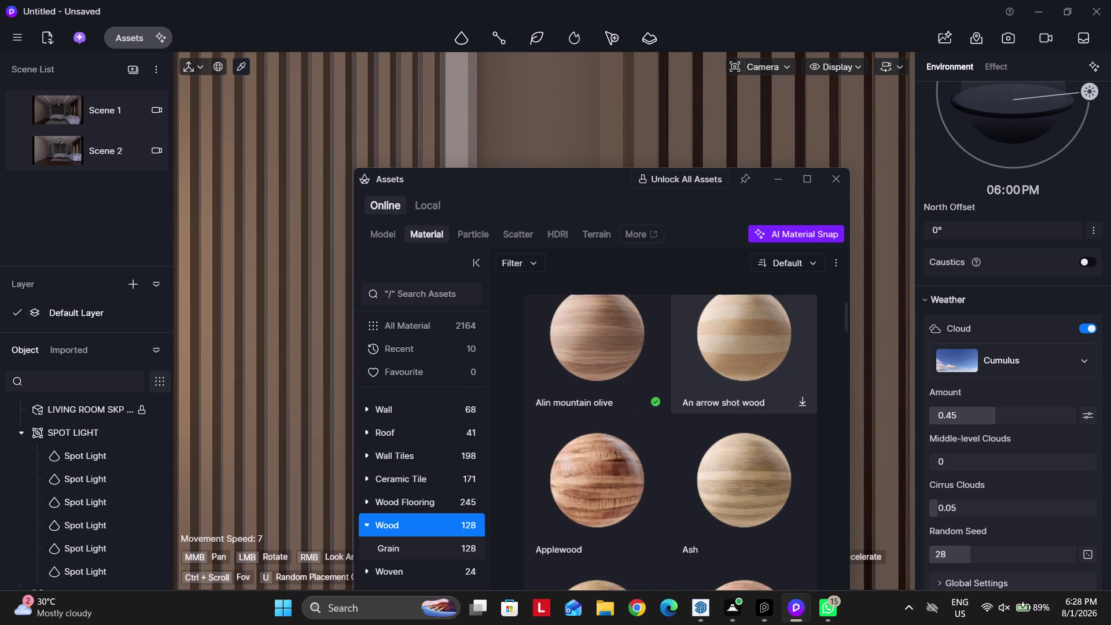
scroll(down, 3)
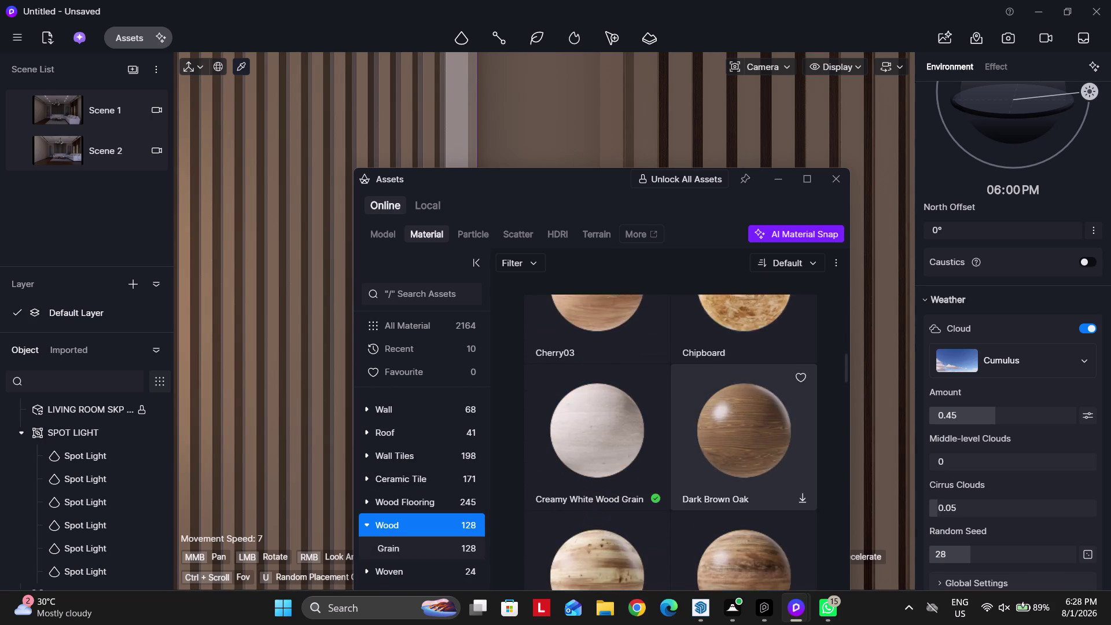
scroll(down, 3)
scroll(down, 3)
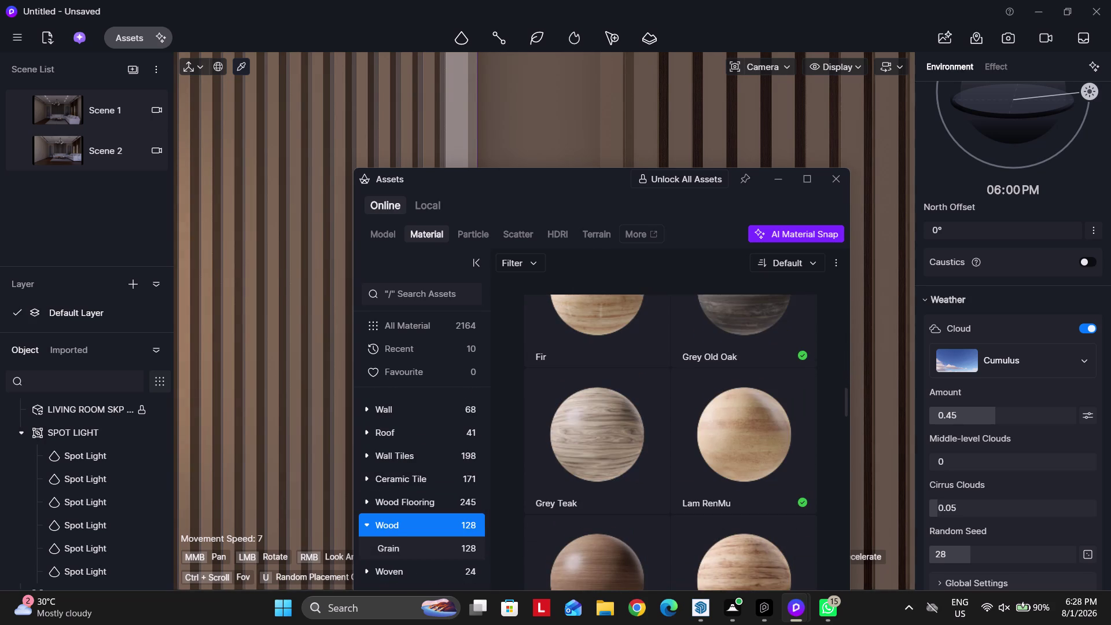
scroll(down, 3)
click(596, 402)
drag(546, 191, 751, 290)
drag(486, 183, 650, 251)
click(386, 195)
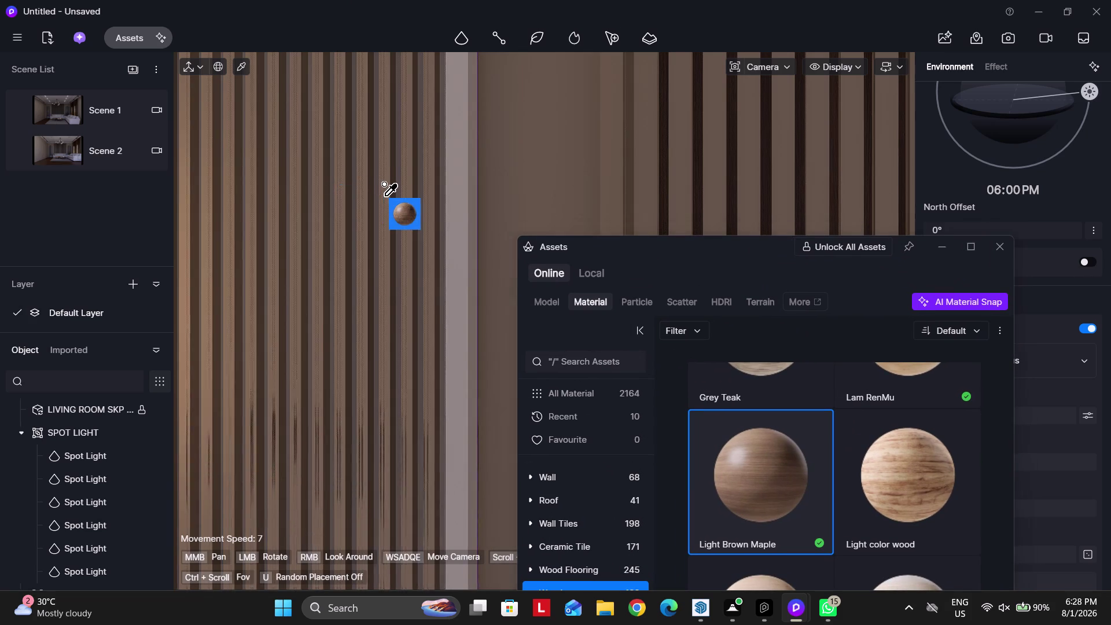
Pull the camera back from the slat wall toward the arch niche.
key(ctrl+z)
scroll(down, 3)
key(Escape)
key(Escape)
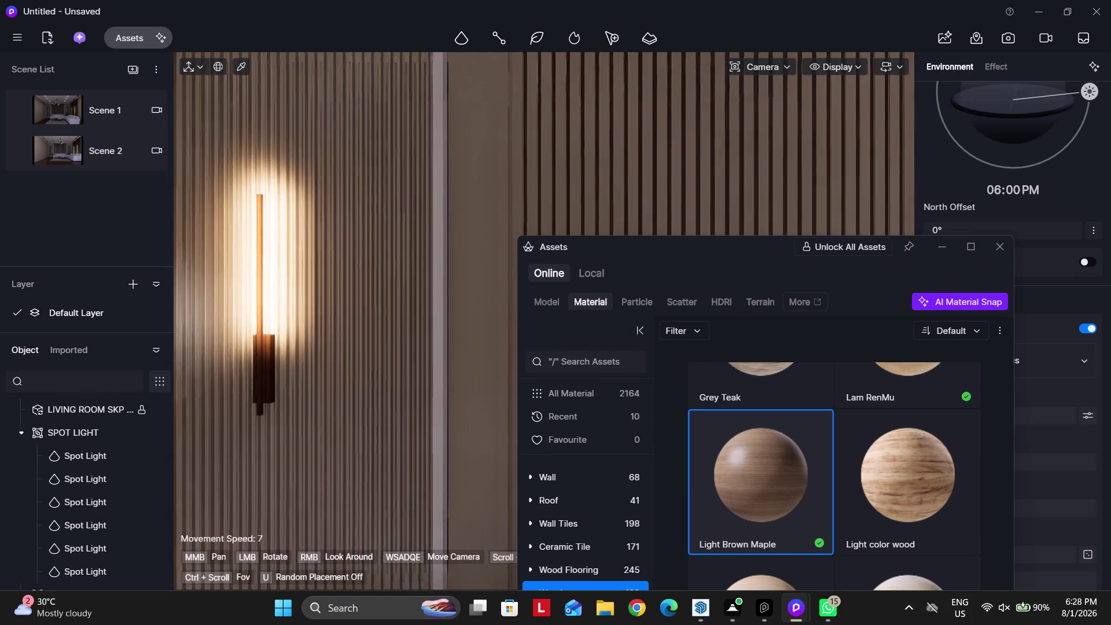
key(Escape)
scroll(down, 3)
key(Escape)
key(Escape)
scroll(down, 3)
key(Escape)
key(Escape)
key(Escape)
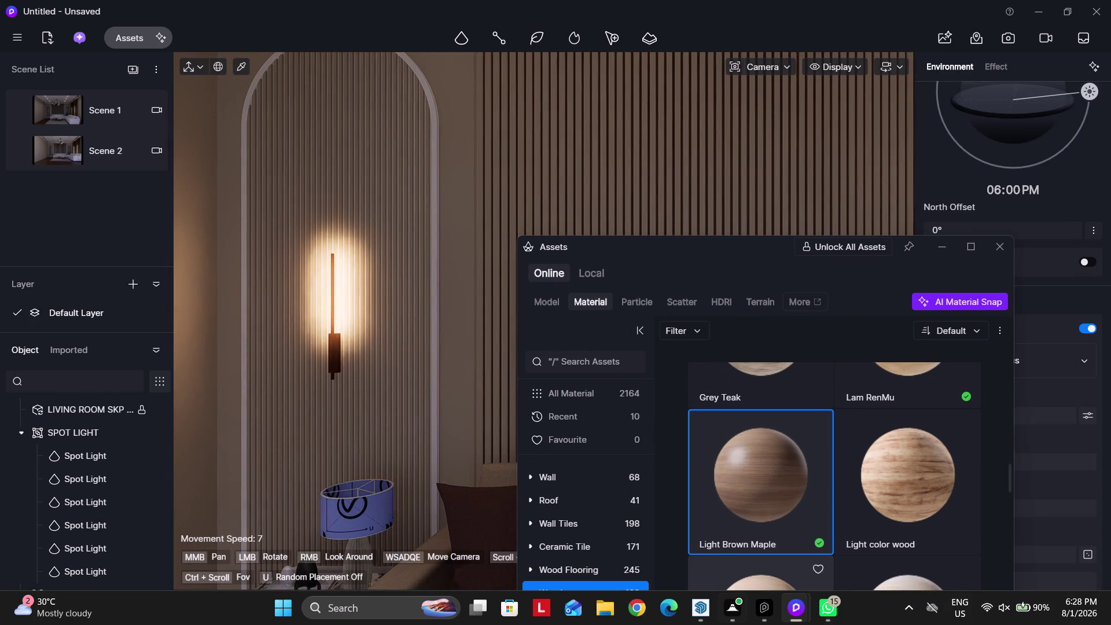
Pan over the arch niche and return to SketchUp showing the slats up close.
click(695, 611)
middle_drag(491, 276, 515, 334)
scroll(up, 3)
click(633, 321)
scroll(up, 3)
triple_click(633, 321)
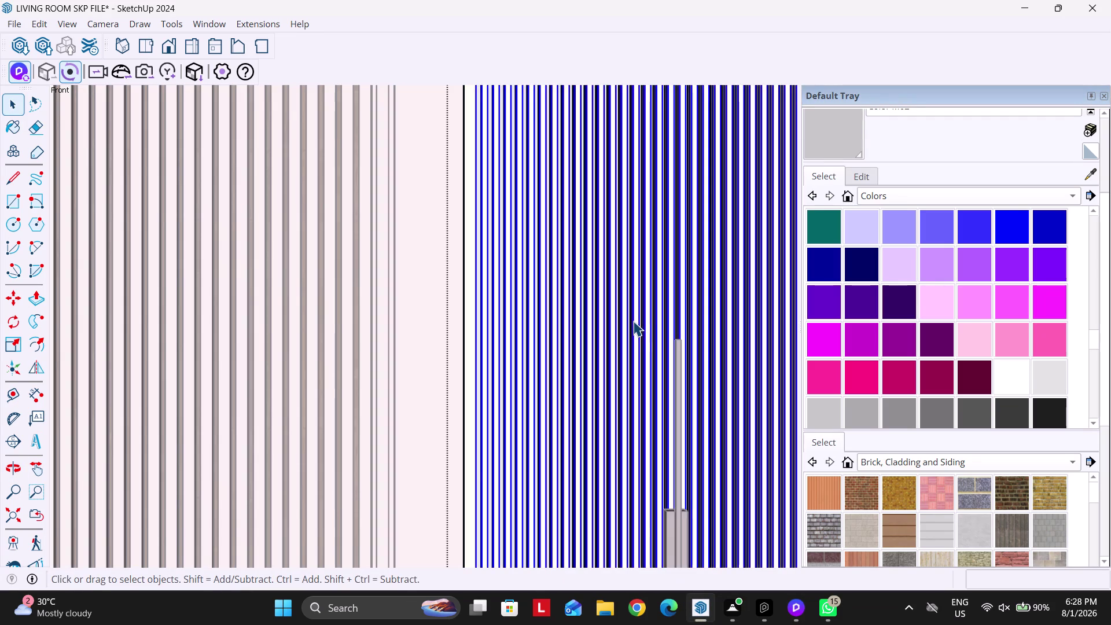
Cut the selected slats and deselect them.
key(ctrl+x)
scroll(down, 3)
scroll(up, 3)
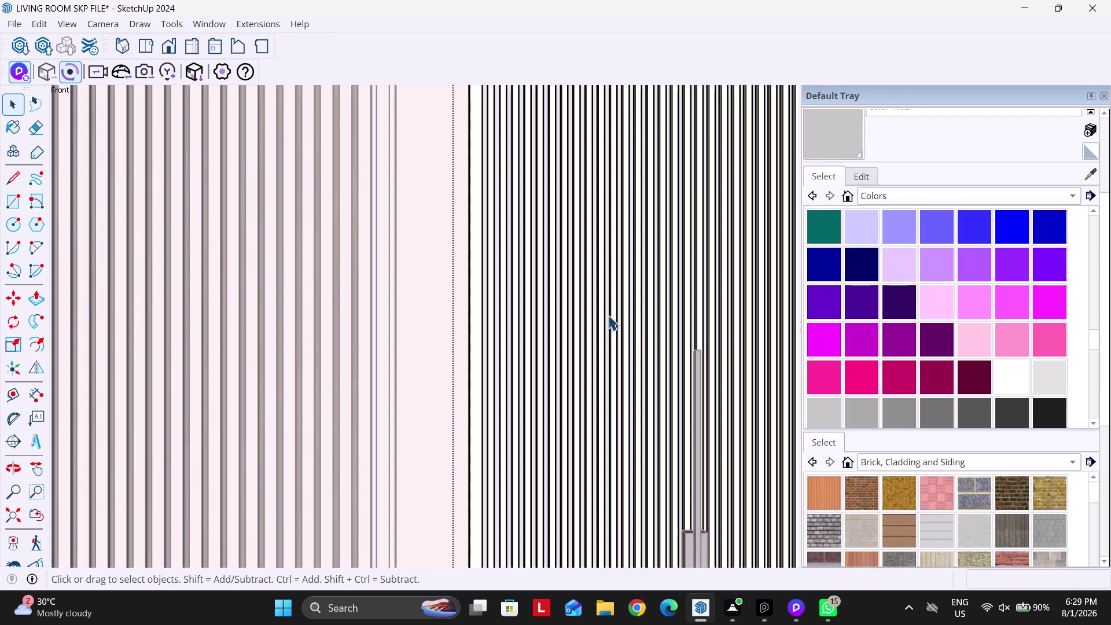
scroll(up, 3)
key(Escape)
click(597, 330)
scroll(down, 3)
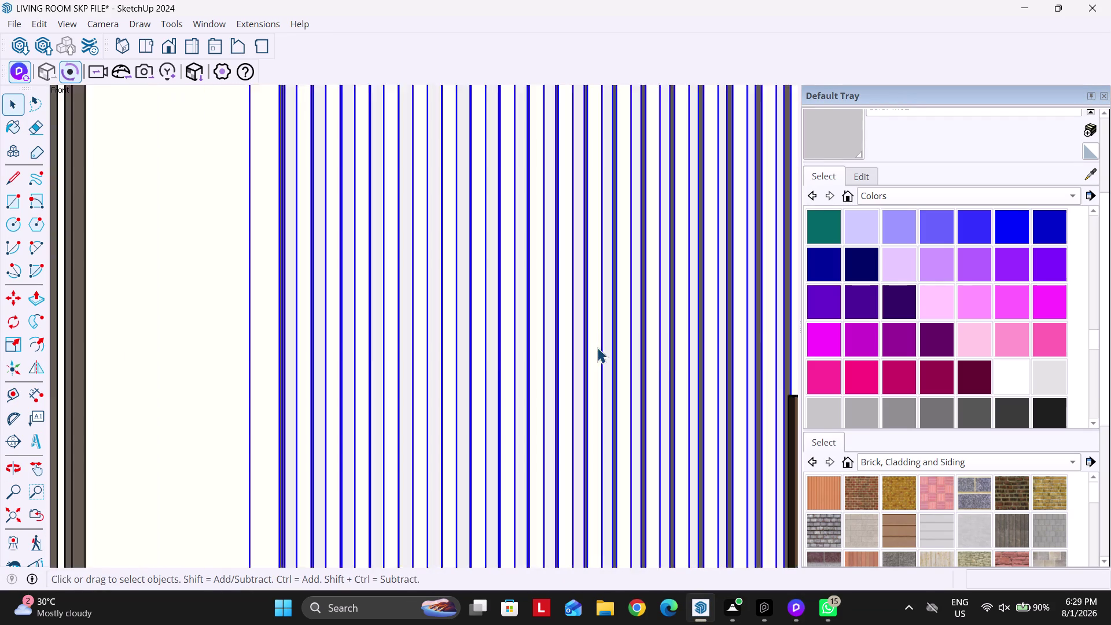
scroll(down, 3)
key(Escape)
Open the slat group for editing and cut the selected slat.
double_click(518, 301)
scroll(up, 3)
click(511, 305)
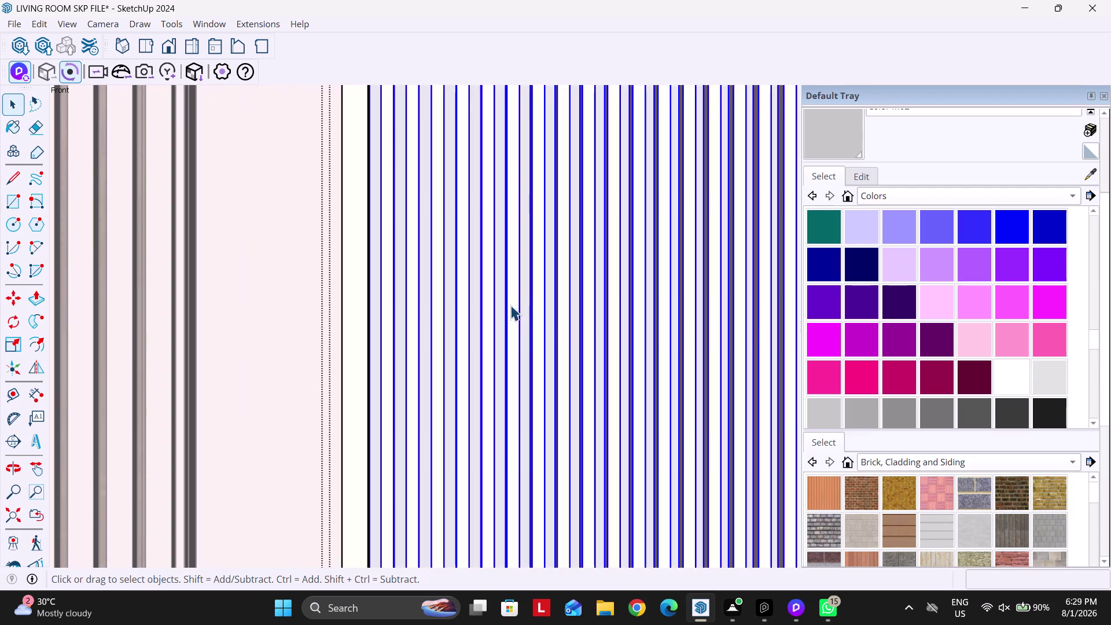
key(ctrl+x)
scroll(down, 3)
key(Escape)
key(Escape)
key(Escape)
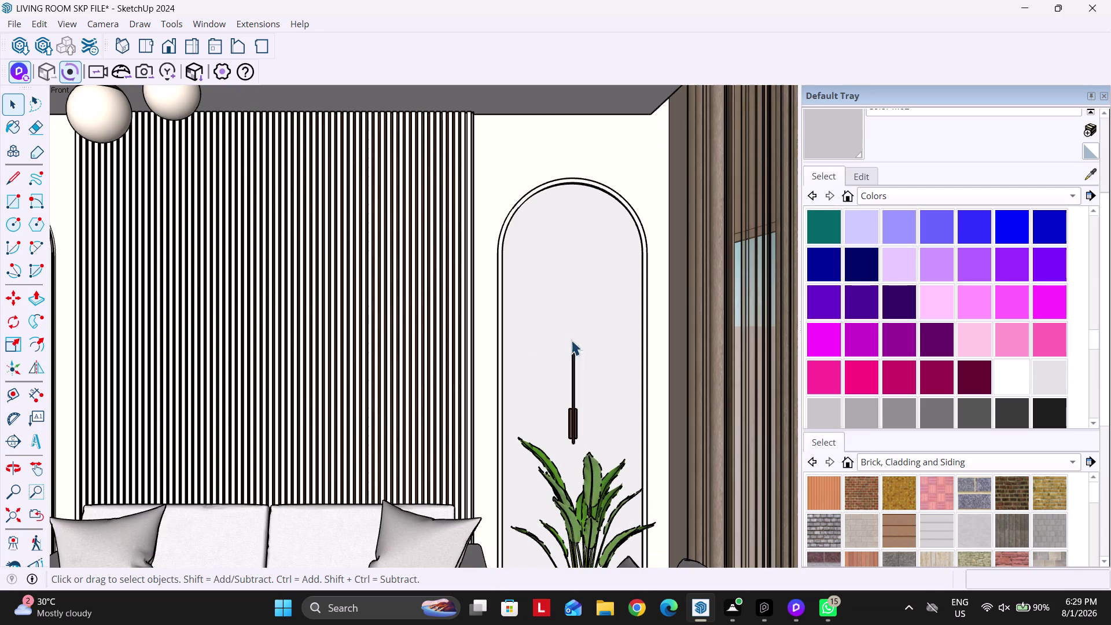
key(Escape)
key(Escape)
Choose a command from the Edit menu.
click(36, 28)
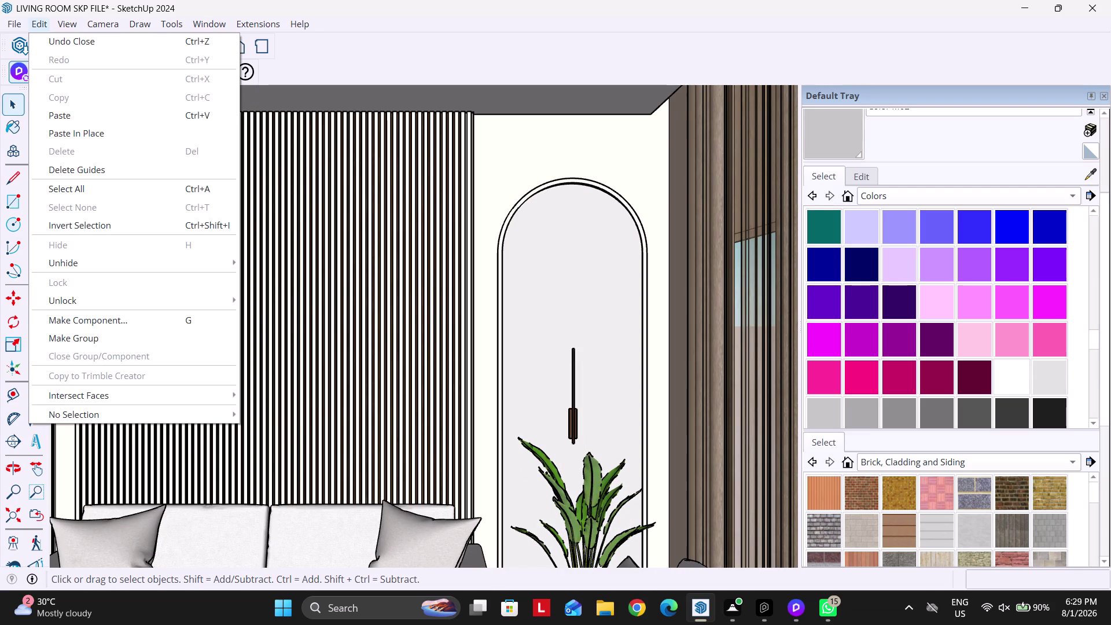
click(83, 135)
scroll(up, 3)
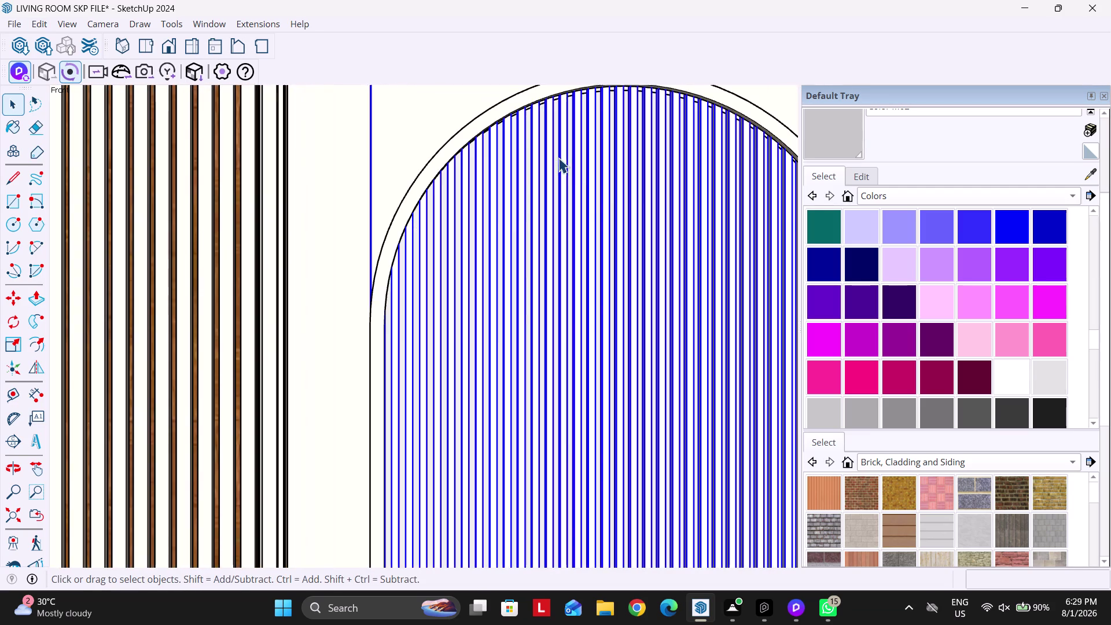
scroll(down, 3)
key(Escape)
key(Escape)
key(Escape)
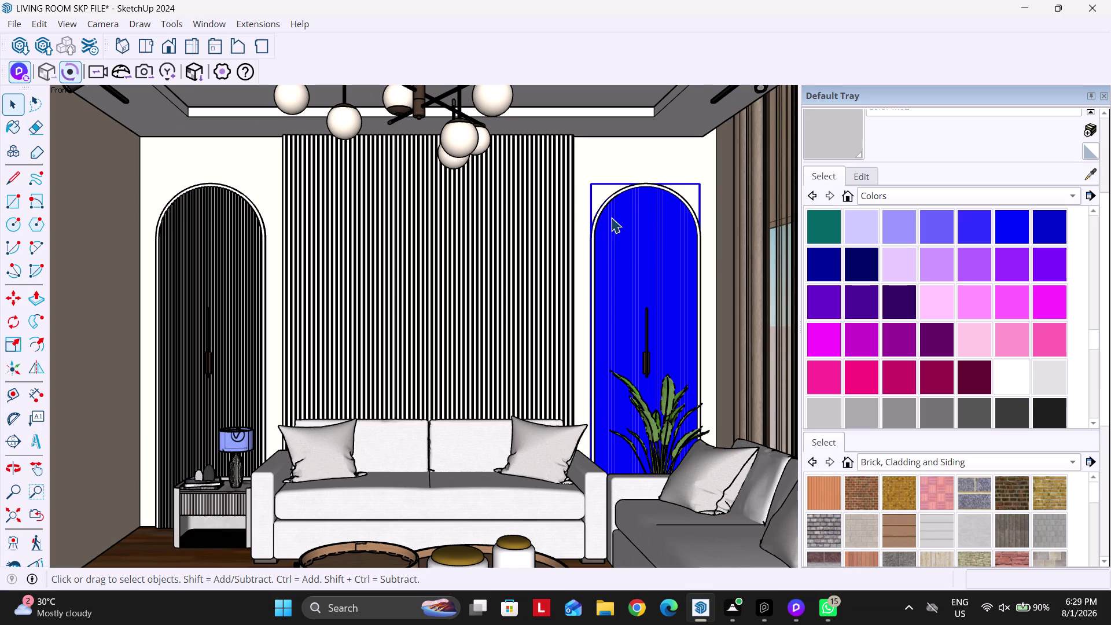
Select the whole left niche slat group and cut it.
click(598, 203)
key(Escape)
scroll(down, 3)
click(362, 244)
scroll(up, 3)
triple_click(365, 244)
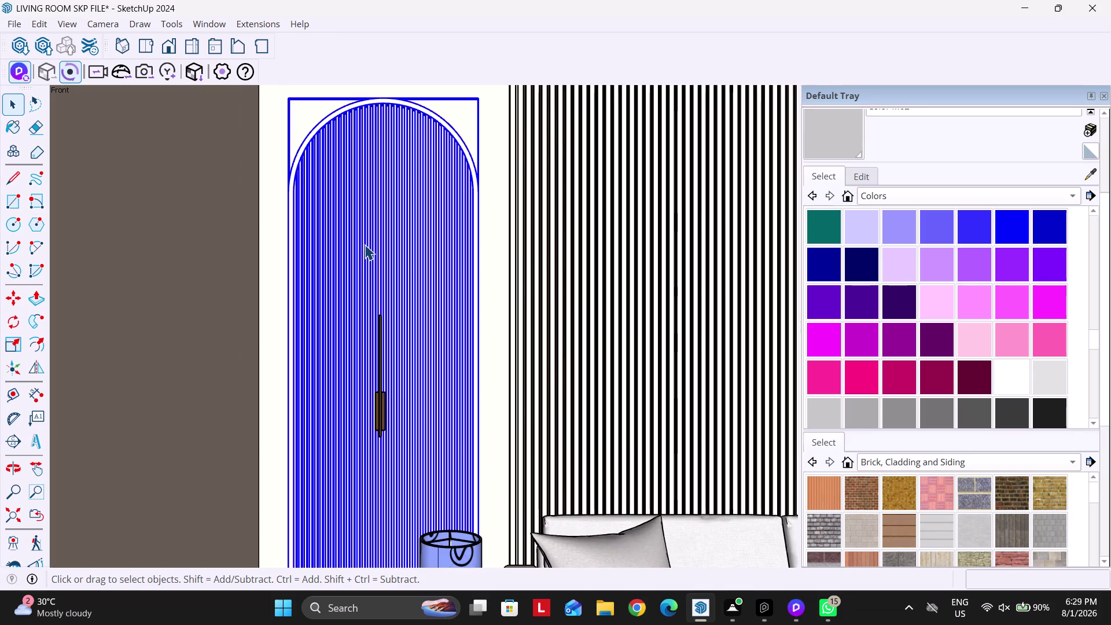
key(ctrl+x)
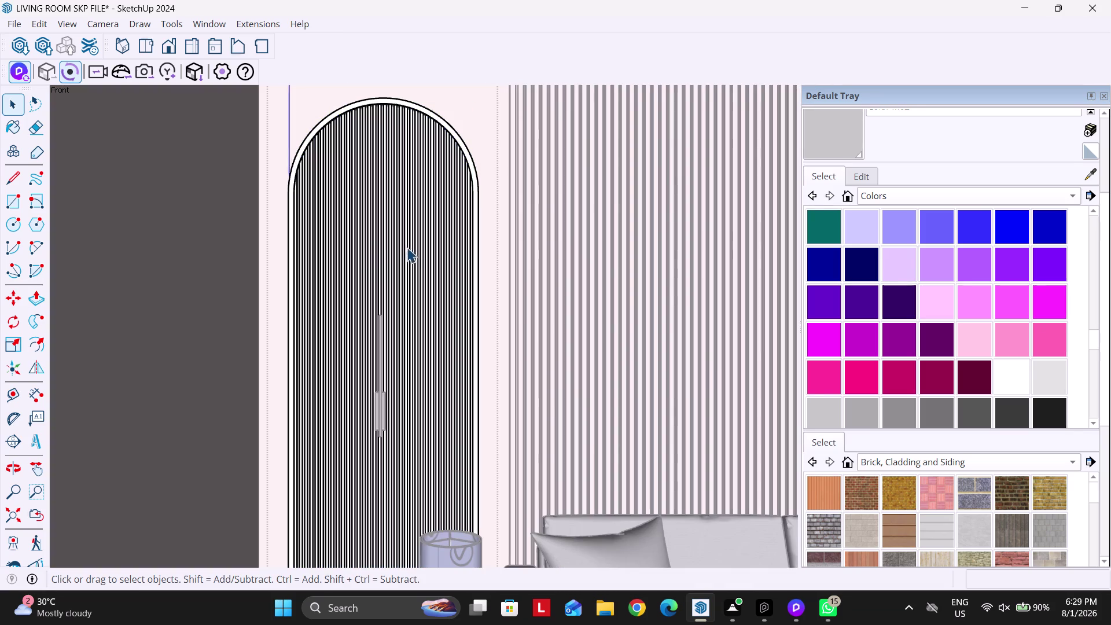
Select individual slats inside the niche and delete them.
scroll(up, 3)
click(432, 270)
click(442, 277)
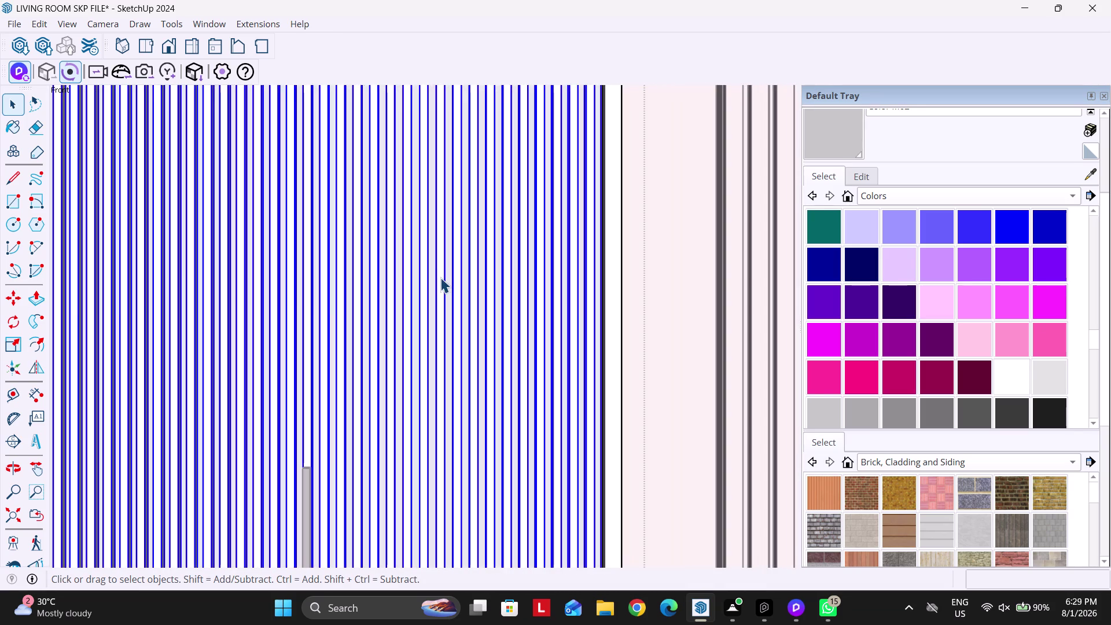
key(Delete)
key(Escape)
key(Escape)
key(Escape)
Choose another Edit menu command, then clear the selection.
click(44, 26)
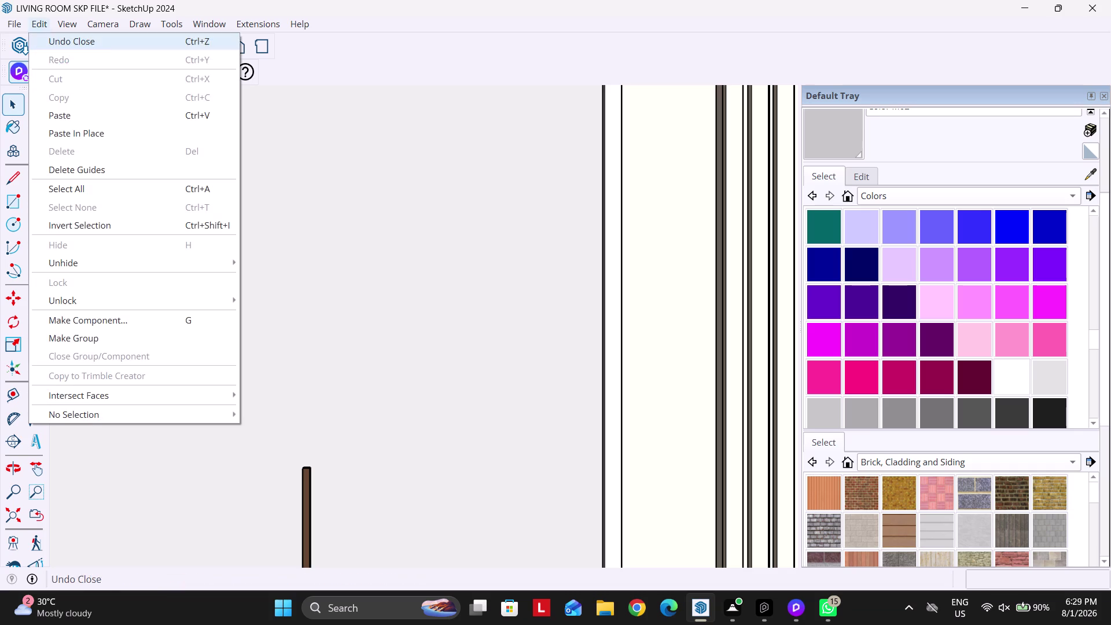
click(82, 132)
key(Escape)
scroll(down, 3)
key(Escape)
key(Escape)
key(Escape)
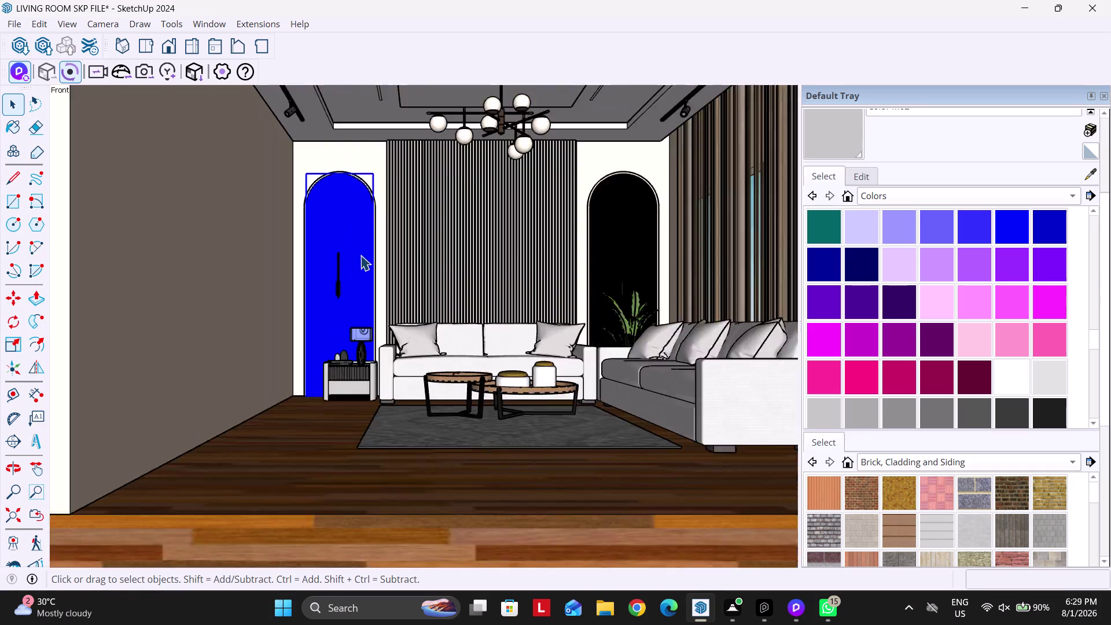
scroll(down, 3)
click(484, 424)
scroll(up, 3)
click(538, 323)
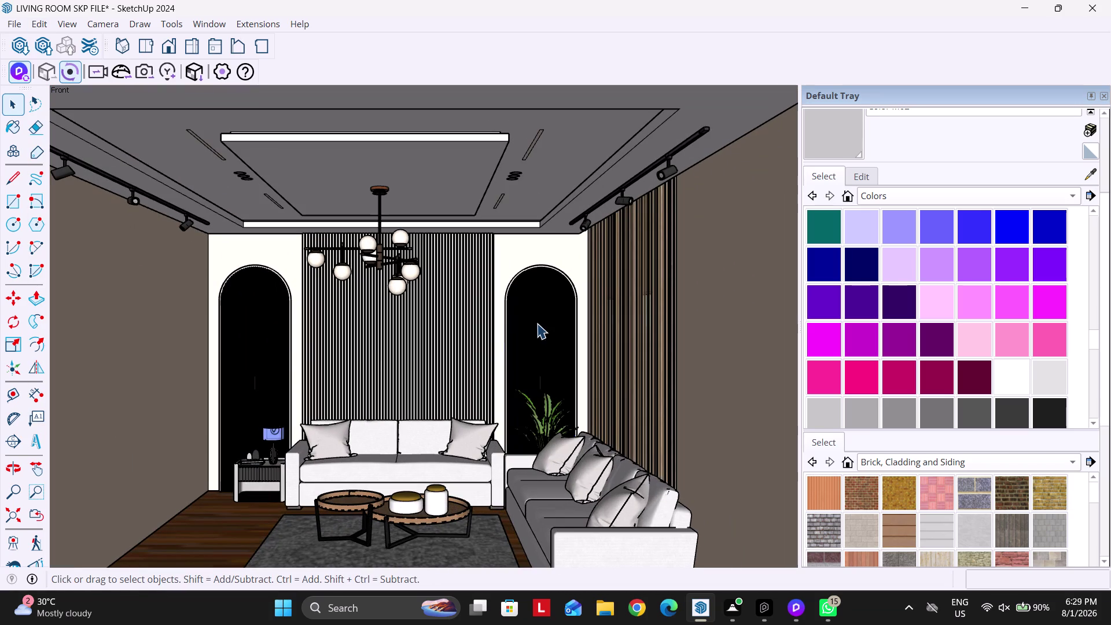
Select both arched niches and reposition the extra toolbar.
click(264, 335)
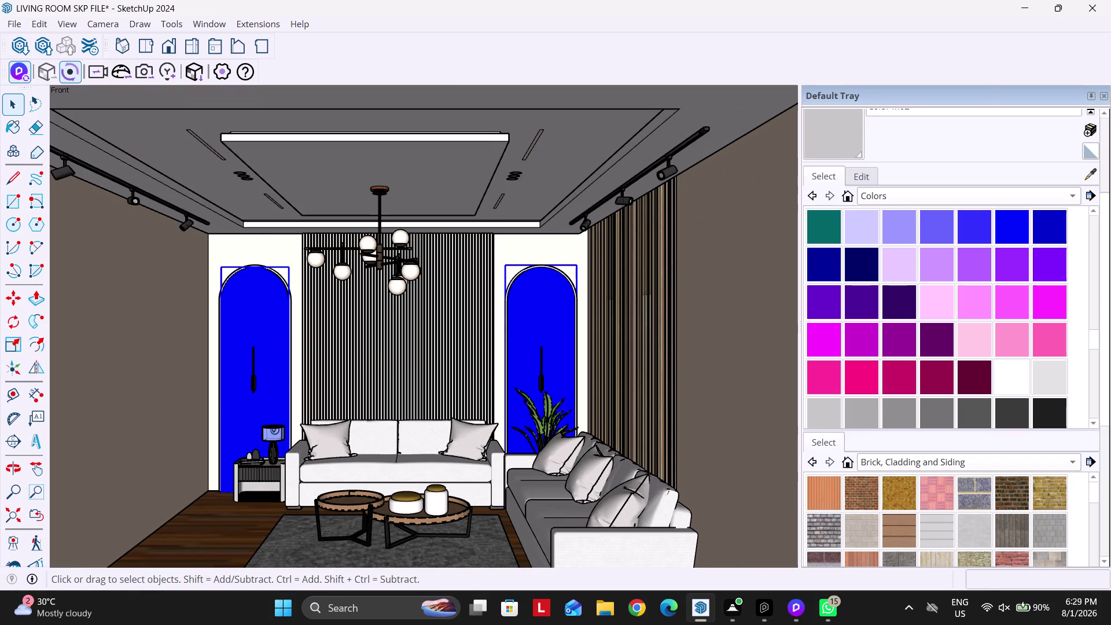
right_click(450, 51)
click(861, 261)
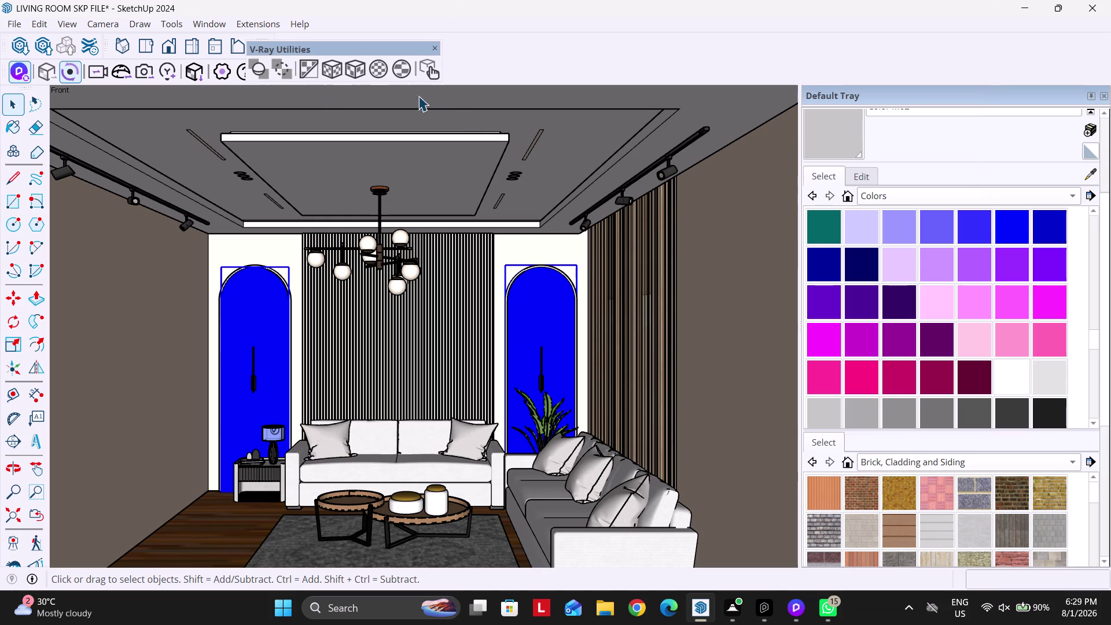
click(316, 73)
double_click(327, 51)
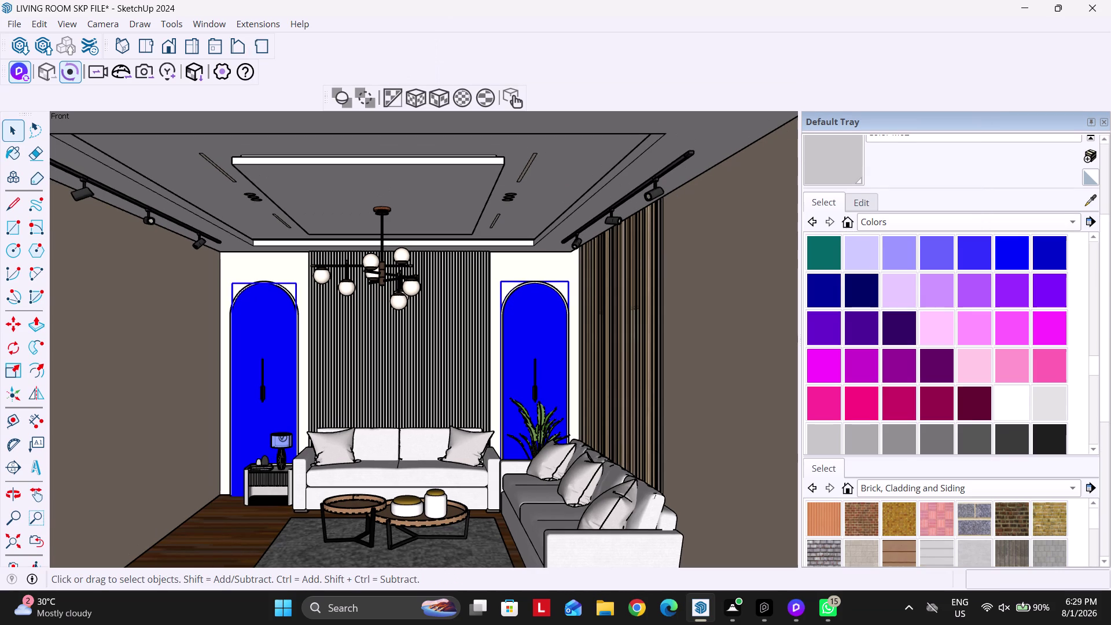
Paint the niche slats with a brown texture from the Wood materials.
click(1054, 261)
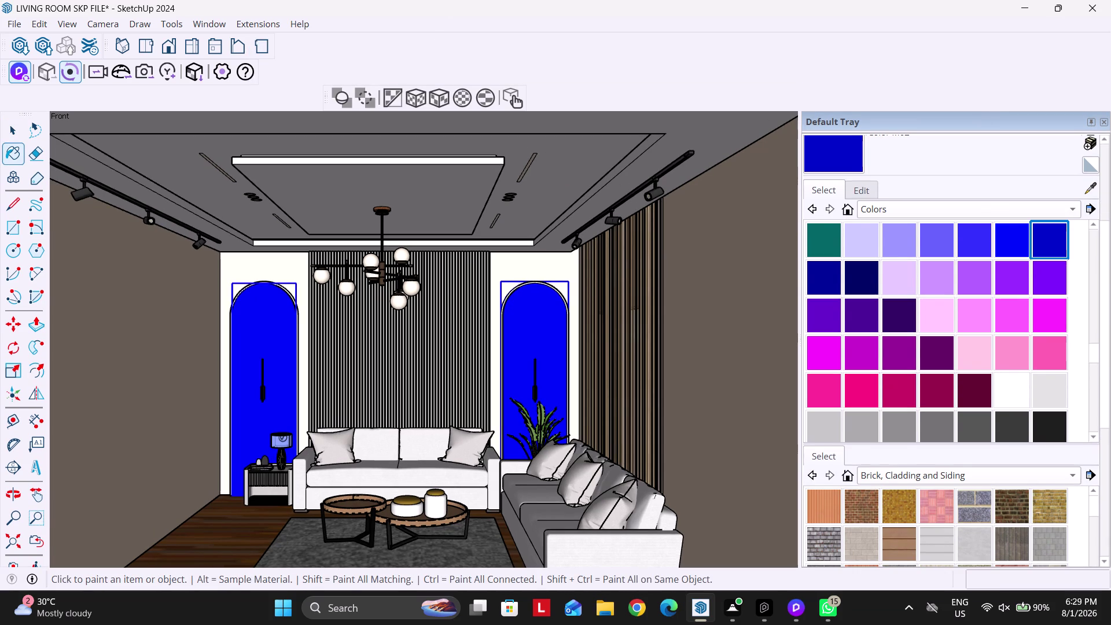
click(917, 211)
click(887, 355)
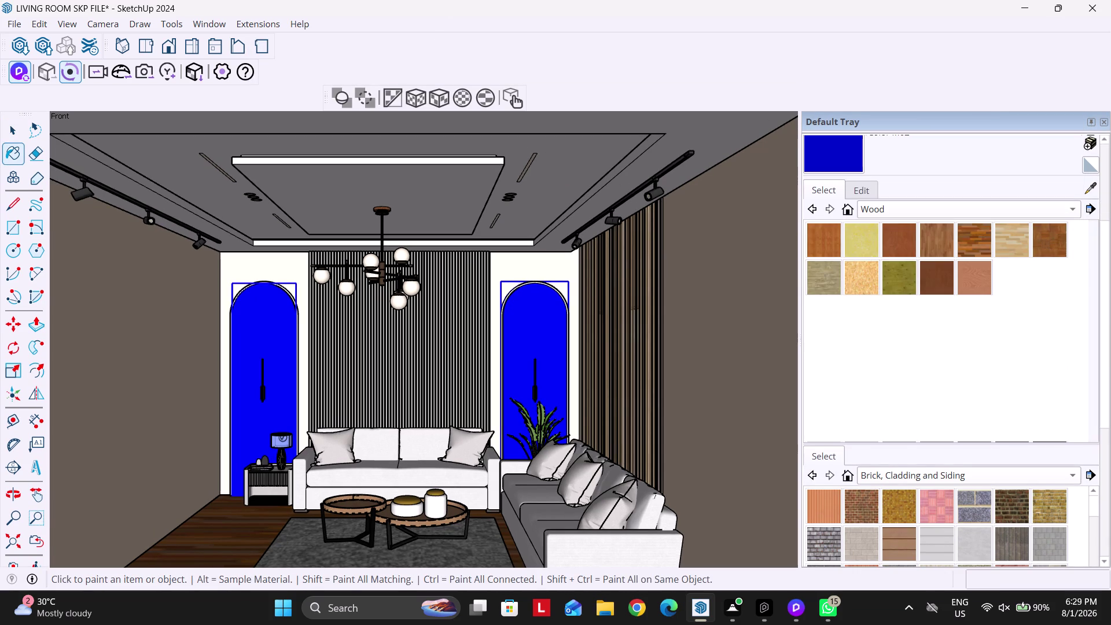
click(891, 242)
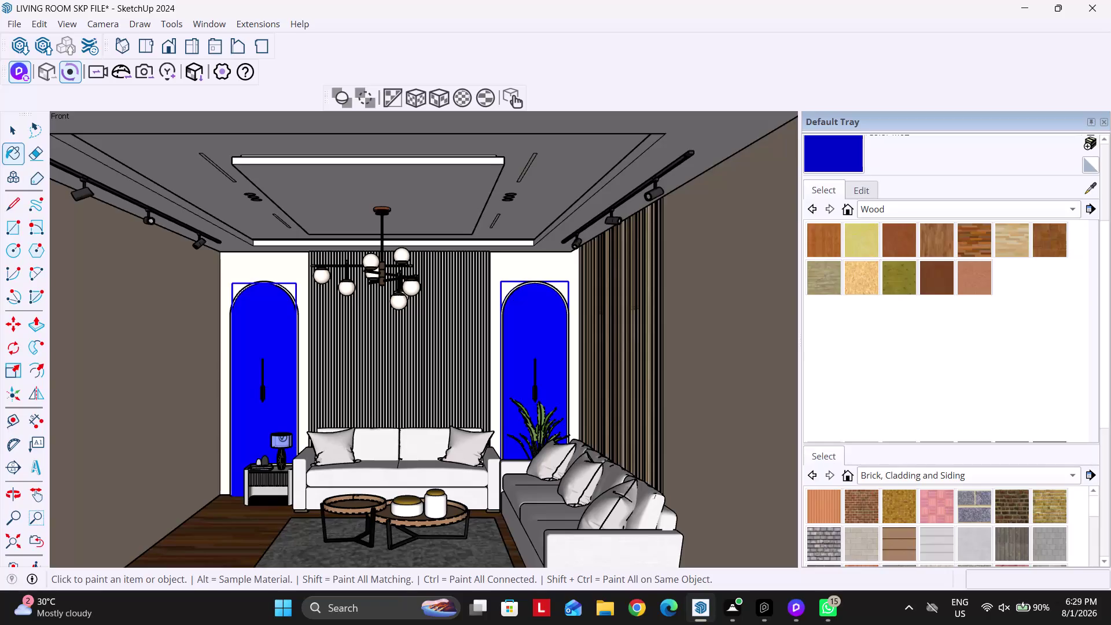
scroll(up, 3)
click(518, 310)
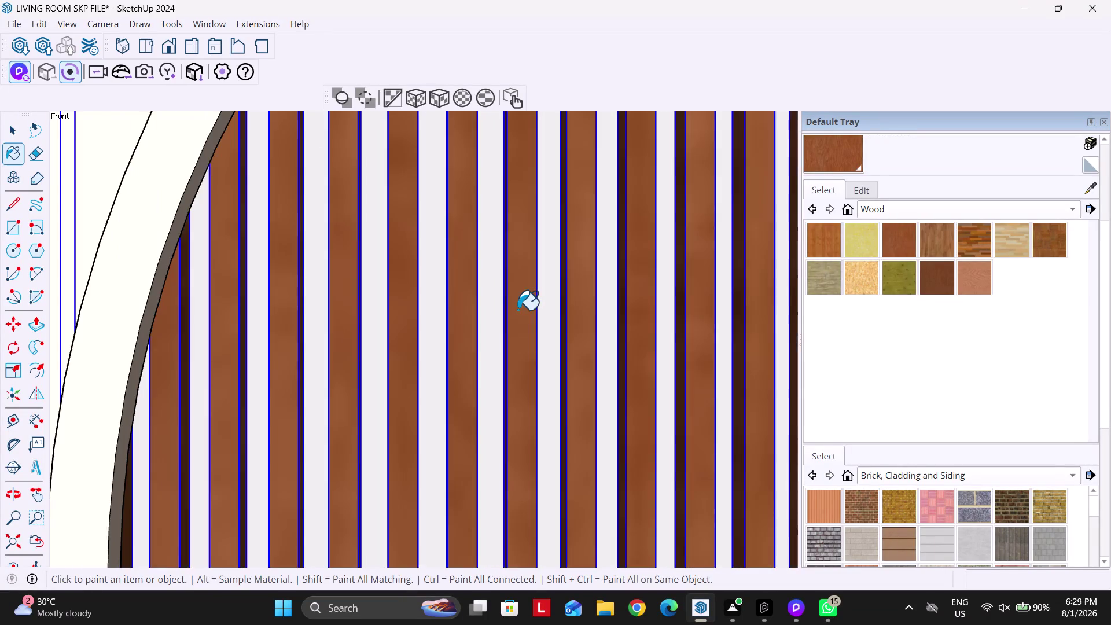
Leave the Paint Bucket and return to selecting objects.
scroll(down, 3)
key(space)
key(Escape)
key(Escape)
scroll(up, 3)
double_click(471, 227)
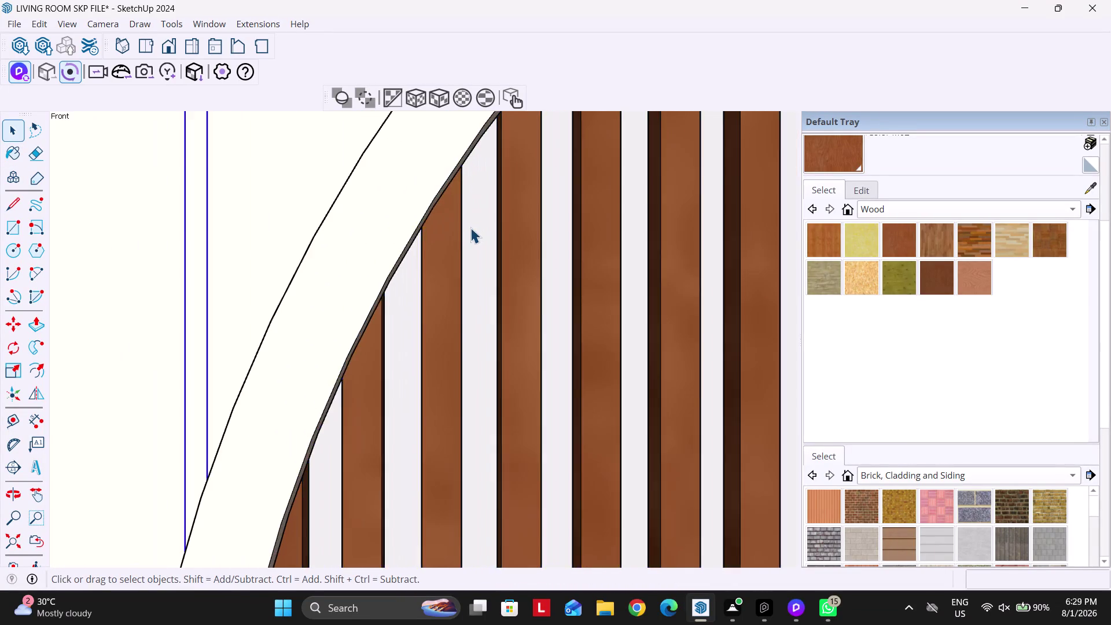
key(Escape)
scroll(down, 3)
key(Escape)
click(453, 207)
scroll(down, 3)
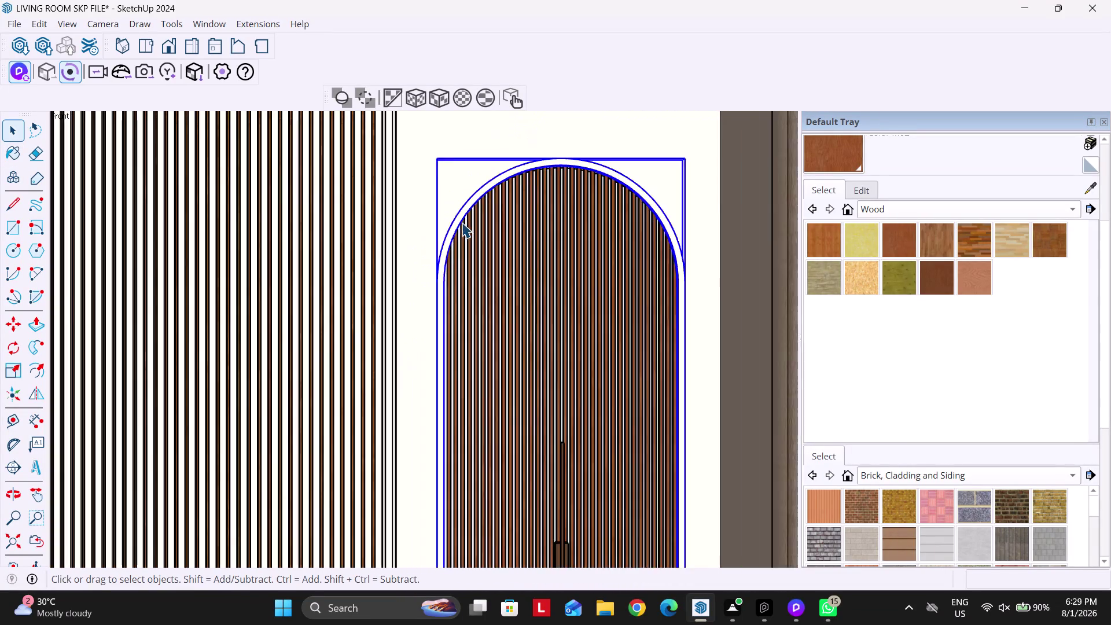
scroll(down, 3)
scroll(up, 3)
Select the right niche and paint its curved arch trim light wood.
click(816, 276)
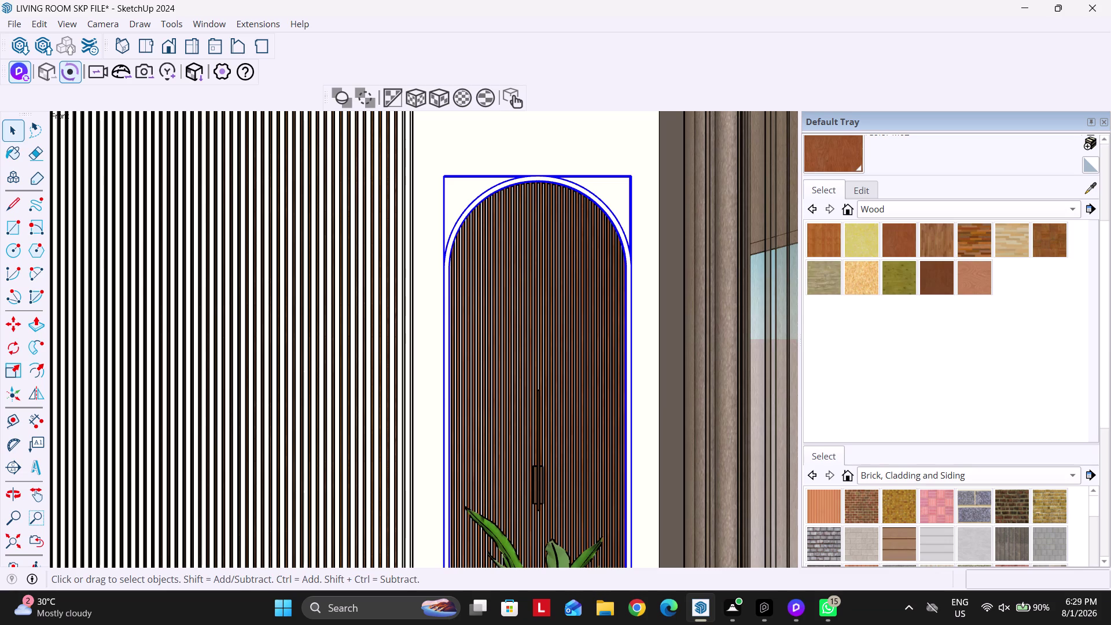
scroll(up, 3)
click(511, 253)
scroll(down, 3)
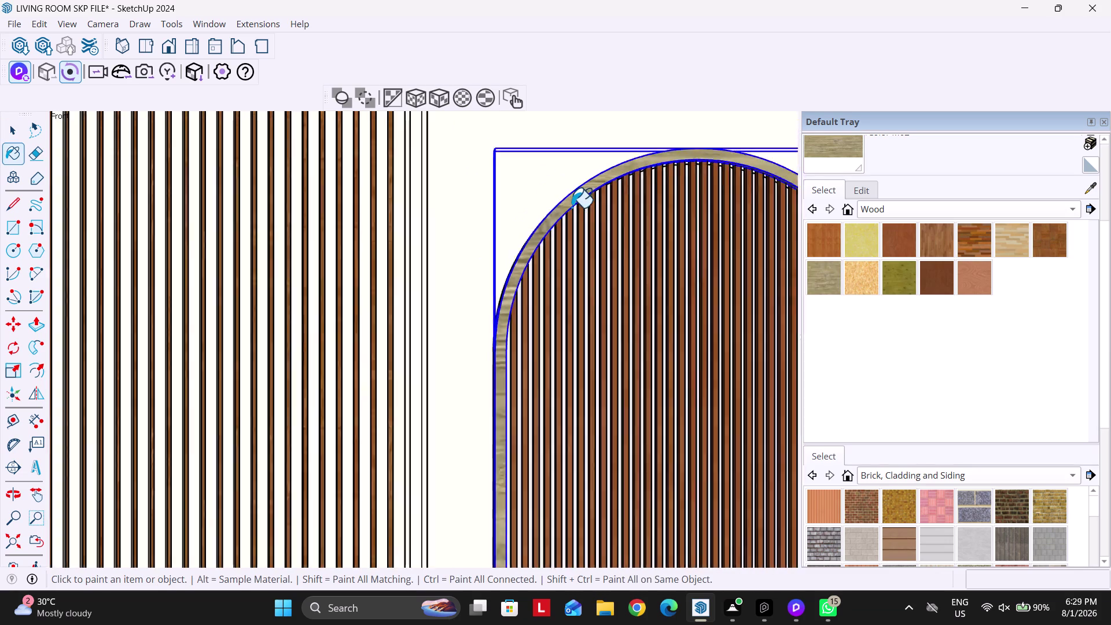
scroll(down, 3)
middle_drag(324, 305, 426, 295)
scroll(up, 3)
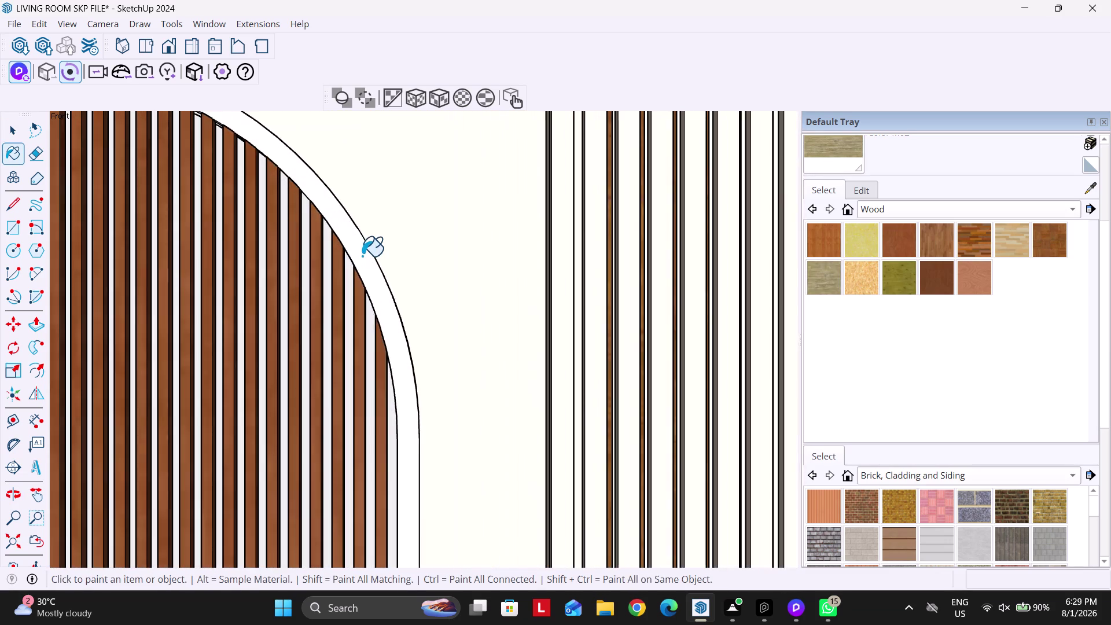
click(362, 256)
middle_drag(447, 272, 184, 330)
key(Escape)
scroll(up, 3)
key(Escape)
Open the niche group and paint the inner arch trim light wood.
middle_drag(313, 353, 462, 294)
key(space)
key(Escape)
scroll(up, 3)
key(Escape)
key(Escape)
scroll(up, 3)
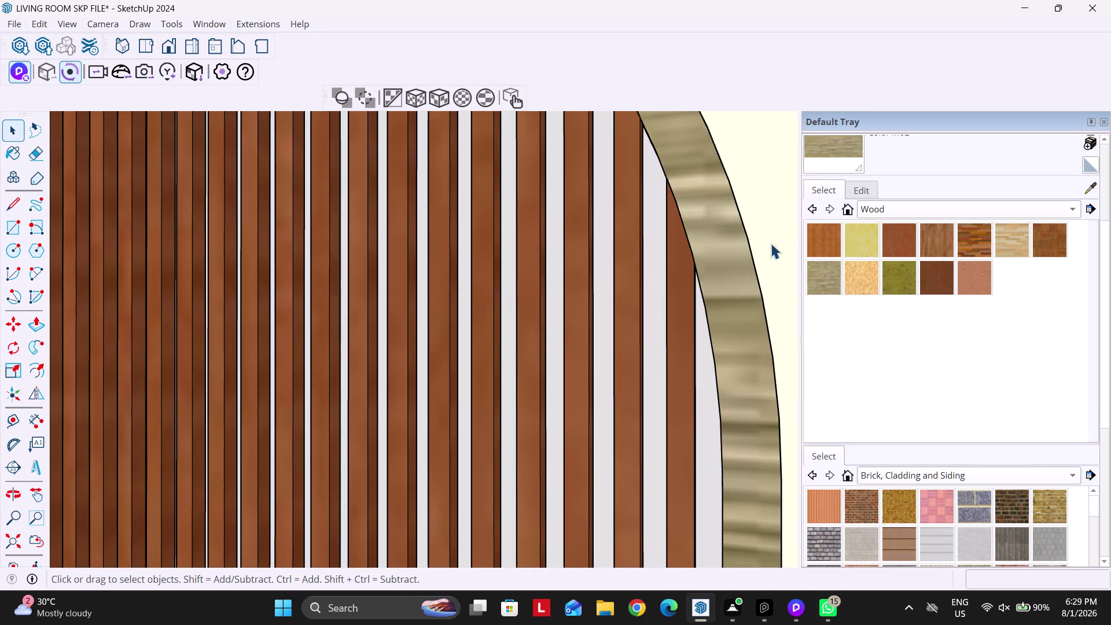
double_click(657, 297)
click(826, 159)
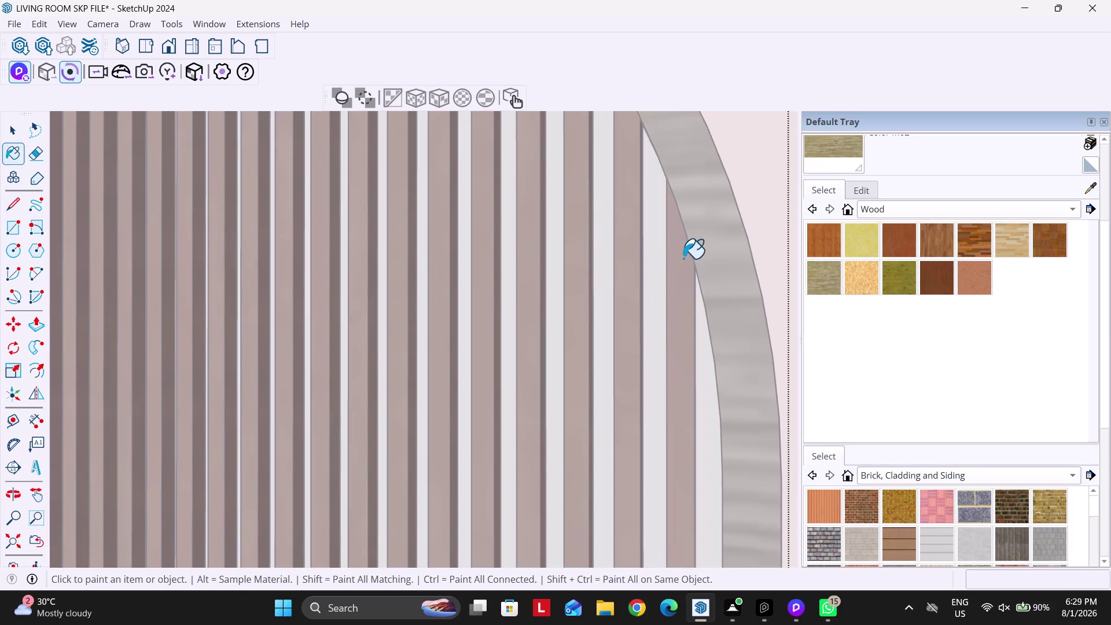
click(649, 279)
key(space)
scroll(down, 3)
key(Escape)
key(Escape)
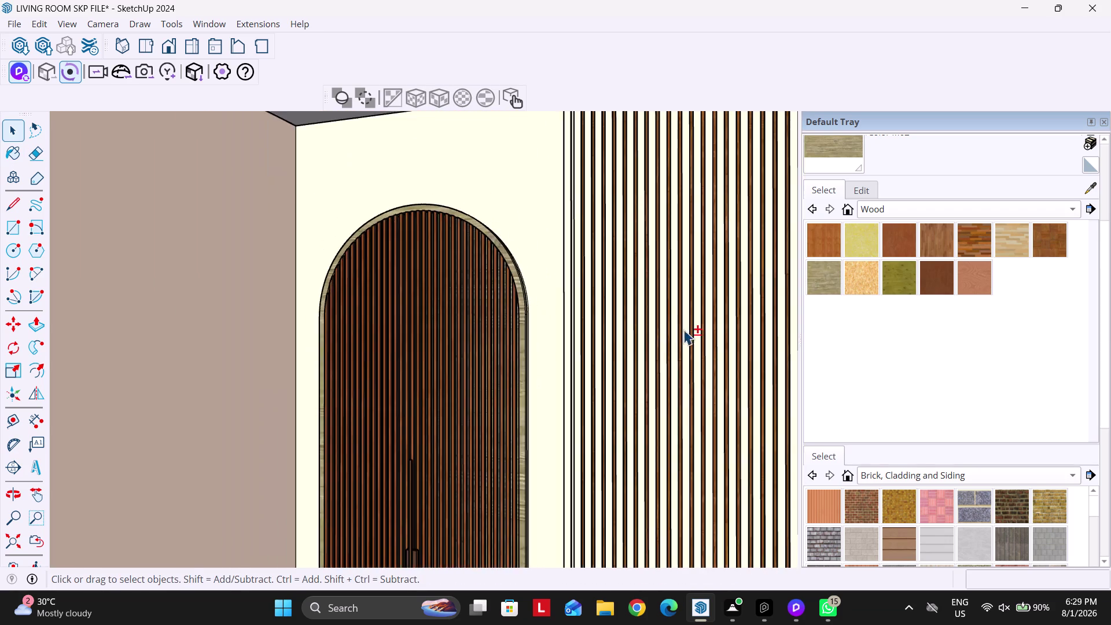
middle_drag(678, 330, 415, 300)
Open the right niche slats and paint their faces light wood.
scroll(down, 3)
middle_drag(441, 326, 532, 322)
middle_drag(594, 333, 332, 288)
scroll(up, 3)
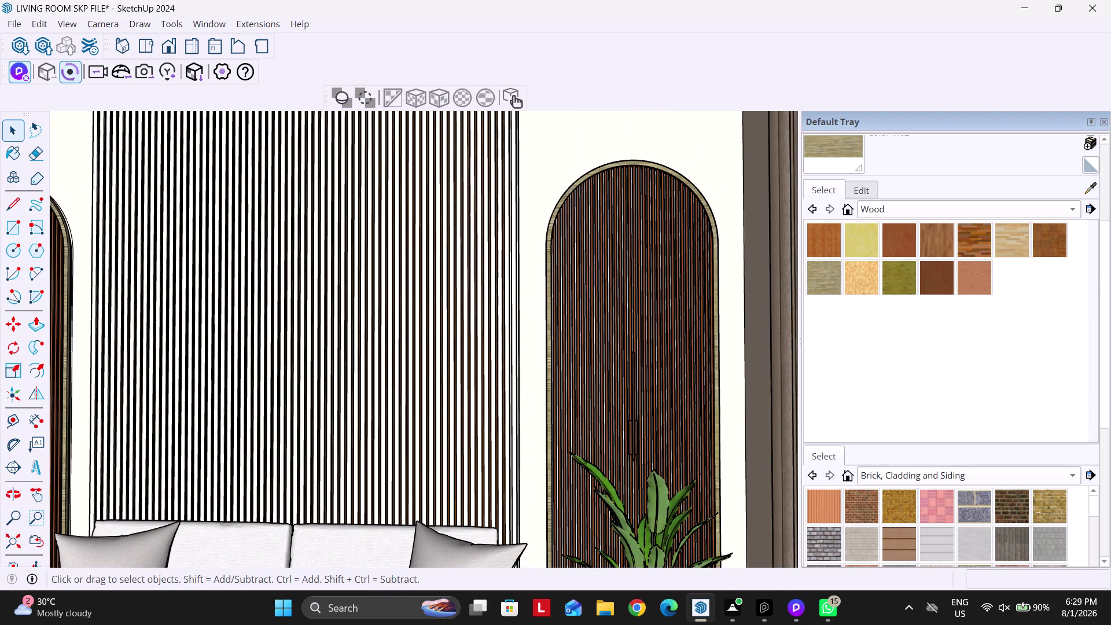
scroll(up, 3)
scroll(up, 3)
scroll(up, 3)
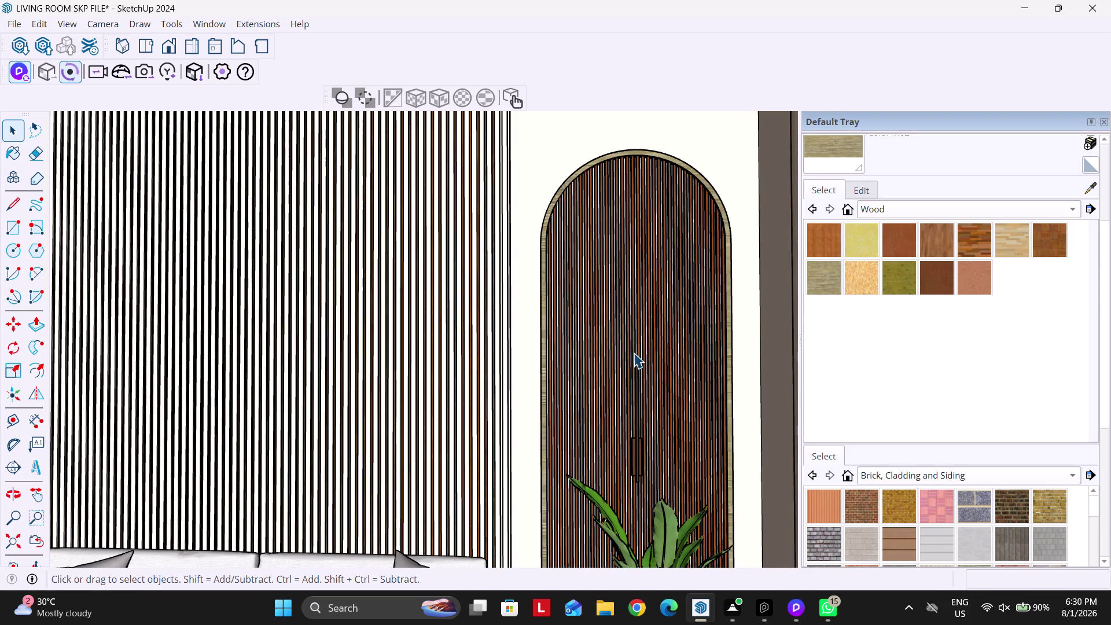
scroll(up, 3)
double_click(505, 356)
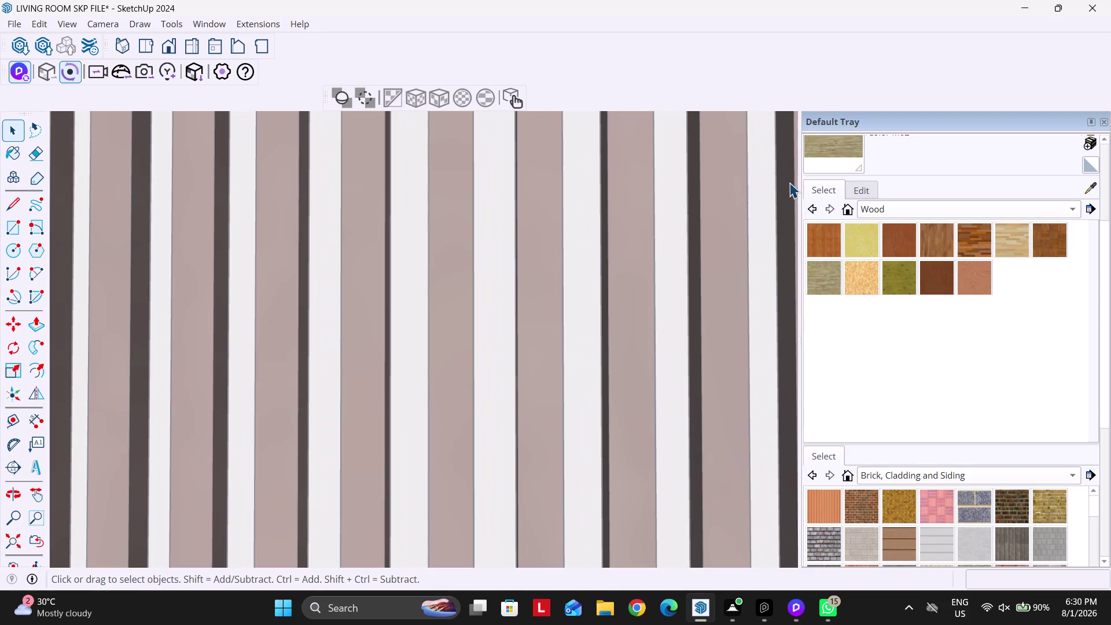
click(823, 147)
click(496, 296)
key(Escape)
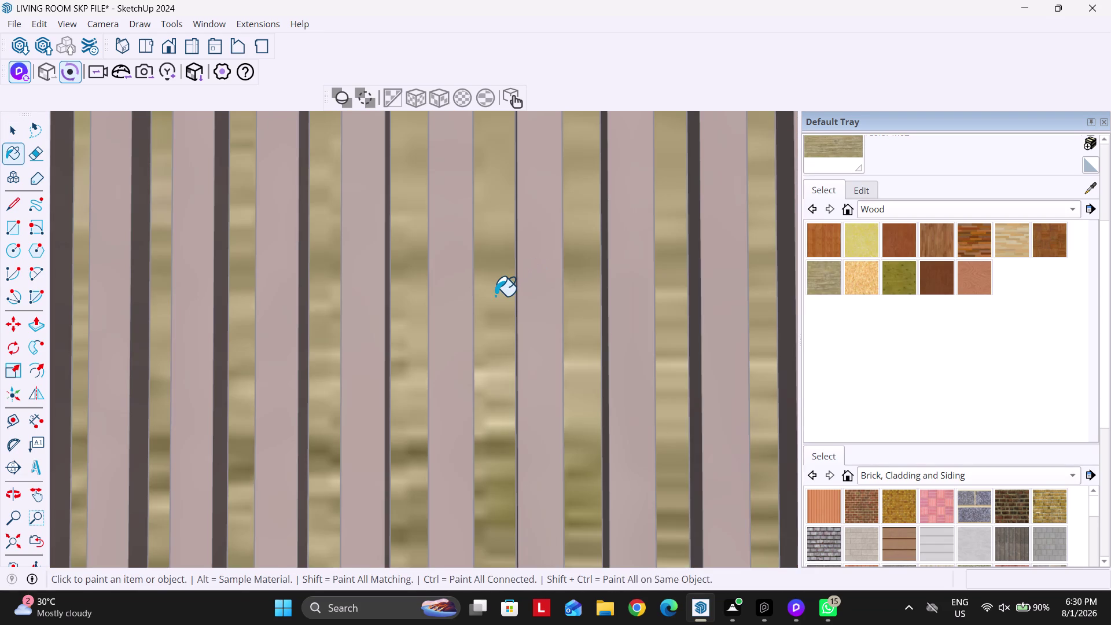
Exit group editing and switch to the open D5 Render windows.
scroll(down, 3)
key(space)
key(Escape)
key(Escape)
key(Escape)
key(Escape)
key(Escape)
key(Escape)
scroll(down, 3)
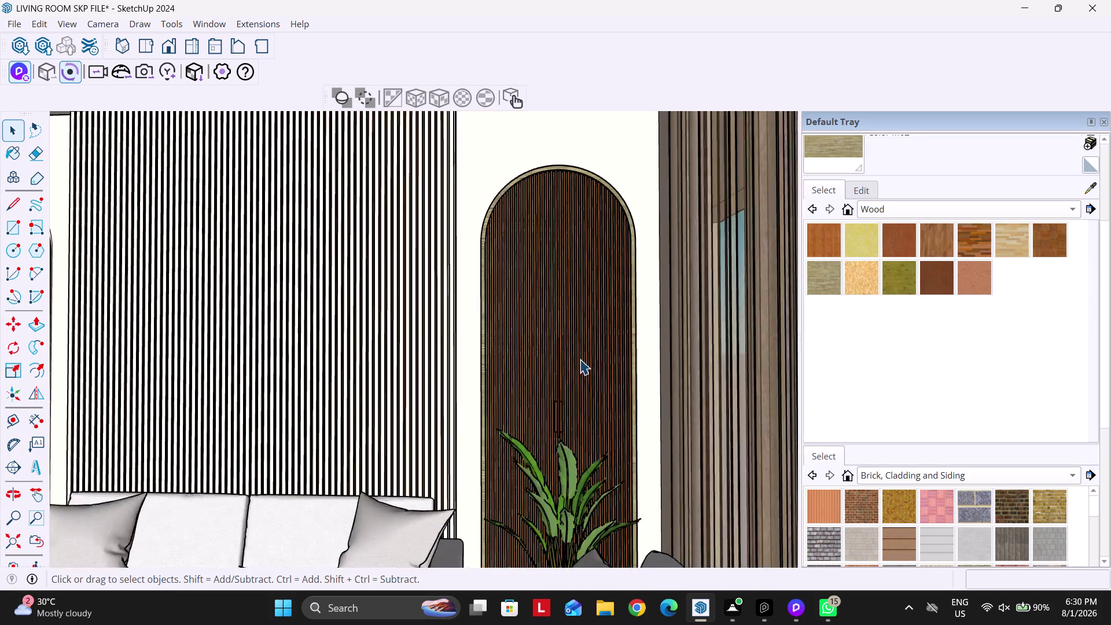
scroll(down, 3)
key(Escape)
scroll(down, 3)
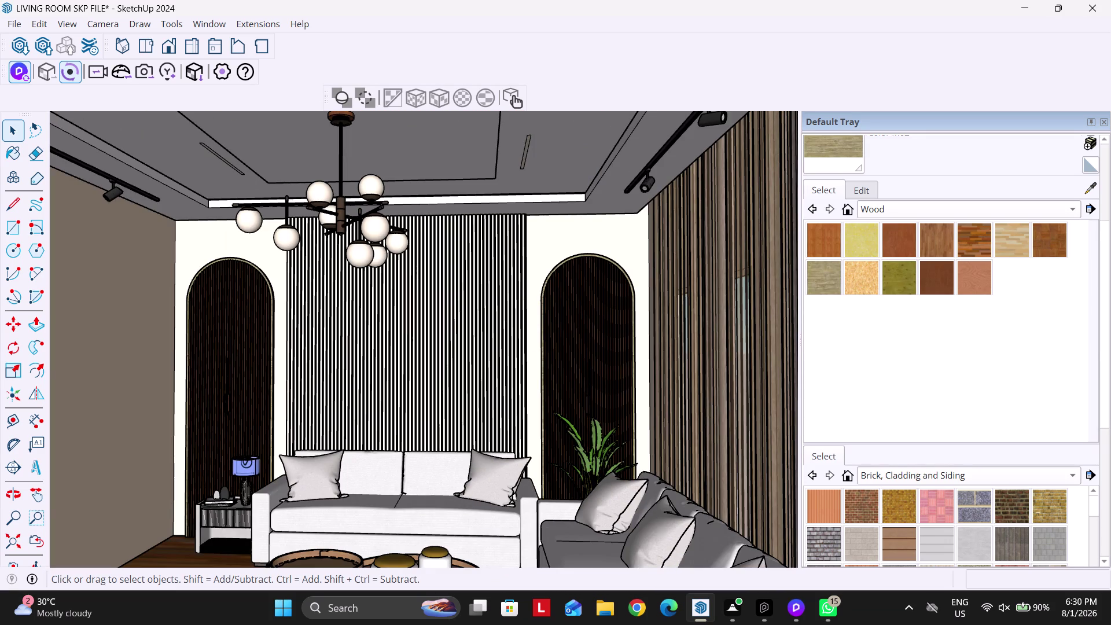
click(795, 613)
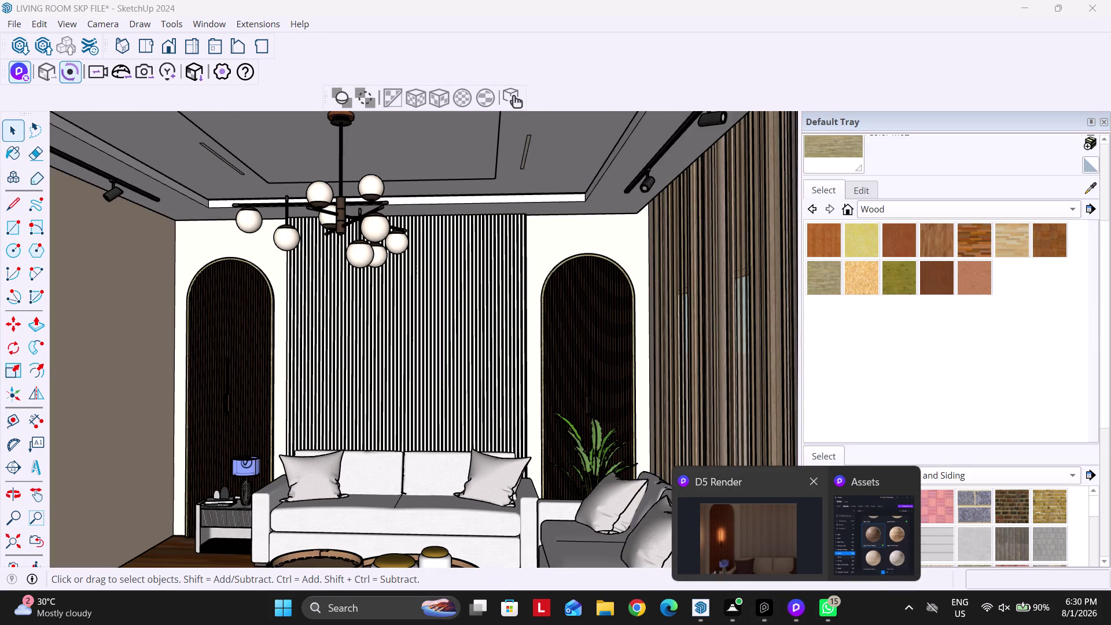
Apply the Light Brown Maple wood grain to the arched niche slats.
click(731, 536)
click(86, 115)
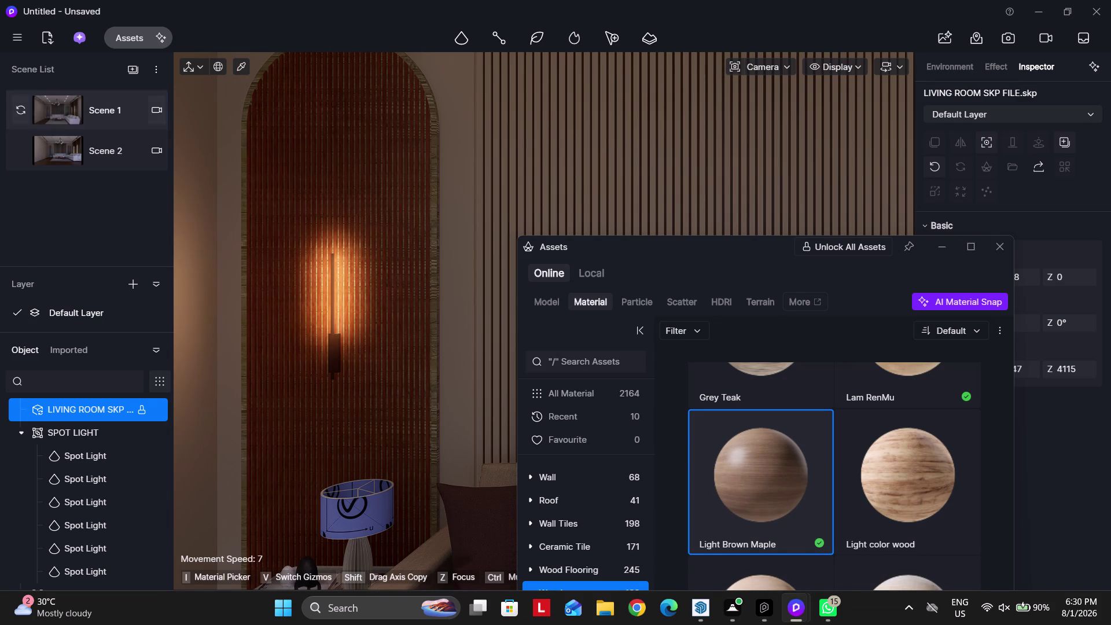
drag(749, 251, 468, 242)
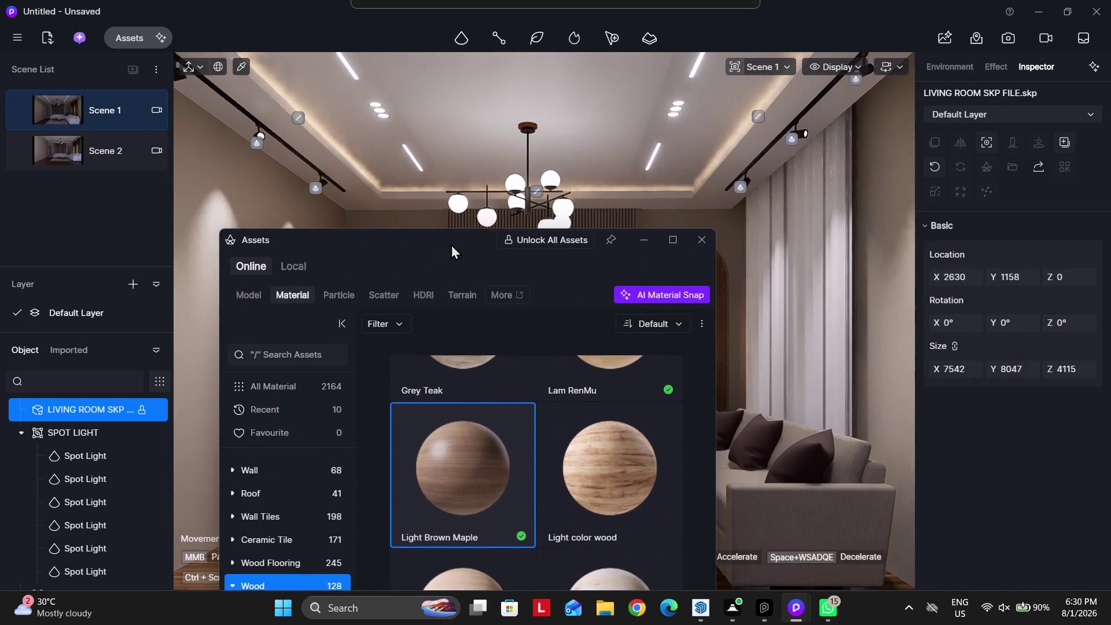
drag(468, 241, 874, 117)
scroll(up, 3)
scroll(up, 3)
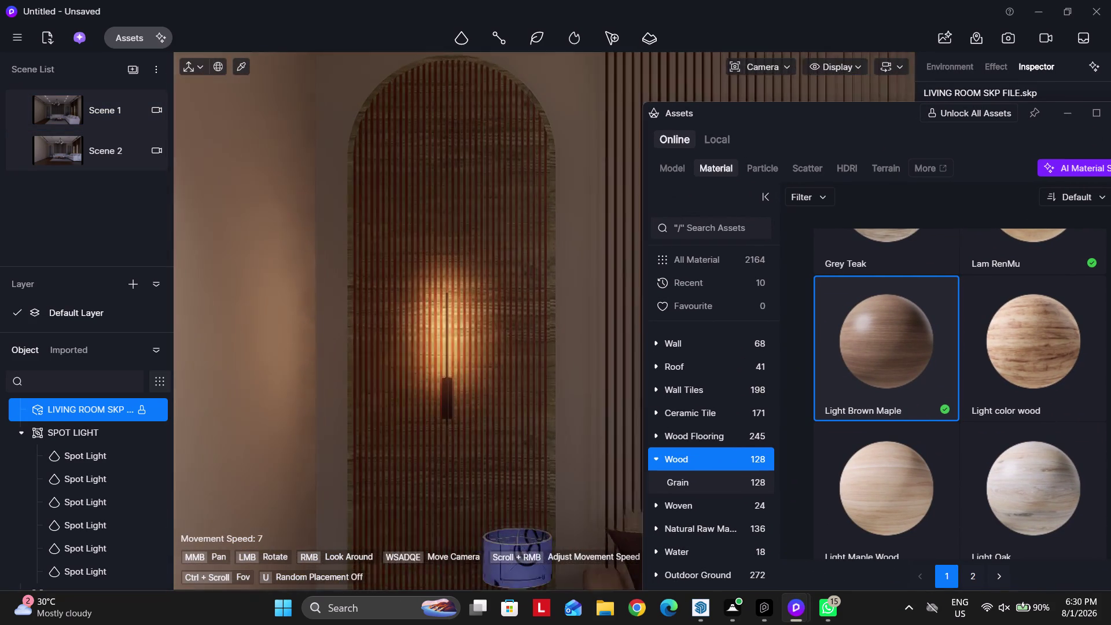
scroll(up, 3)
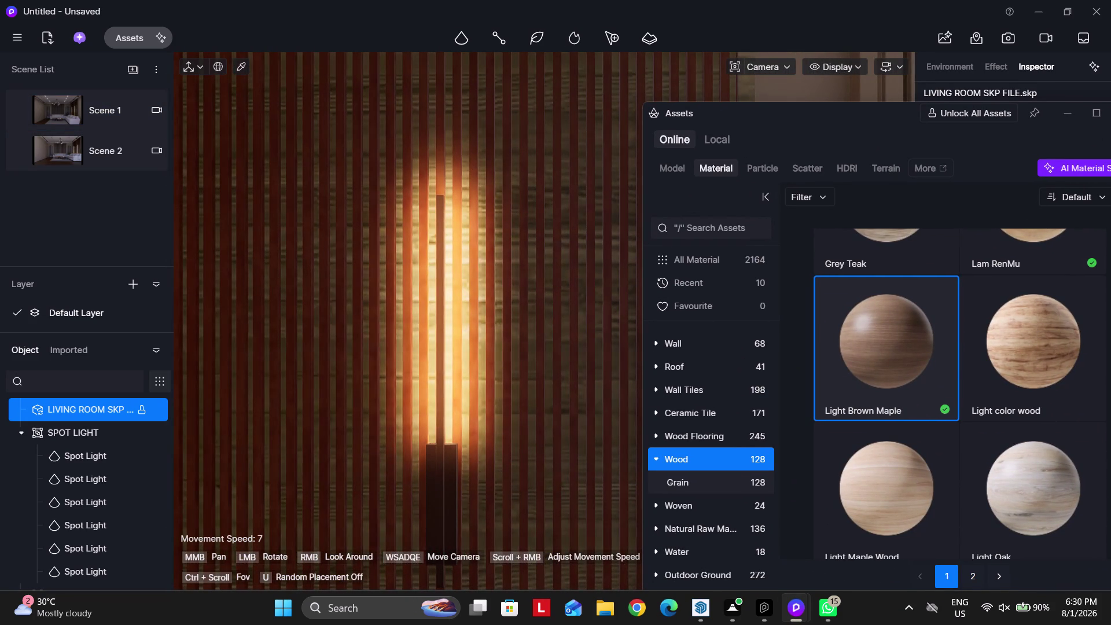
click(899, 342)
scroll(up, 3)
click(492, 269)
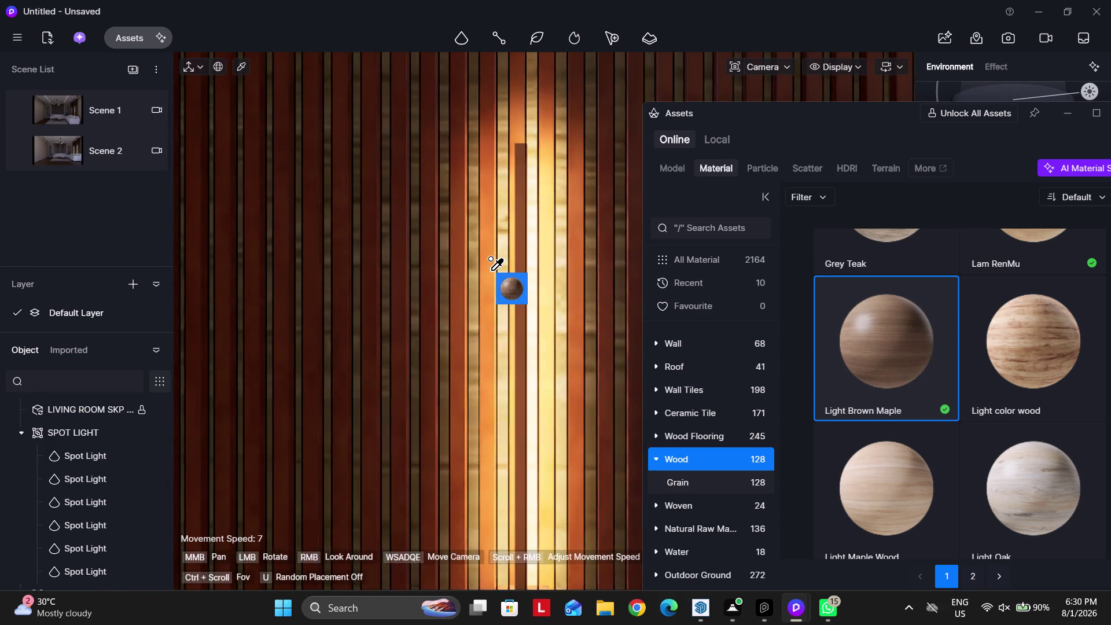
Apply the Light Yellow Wood Grain material to the slats.
scroll(down, 3)
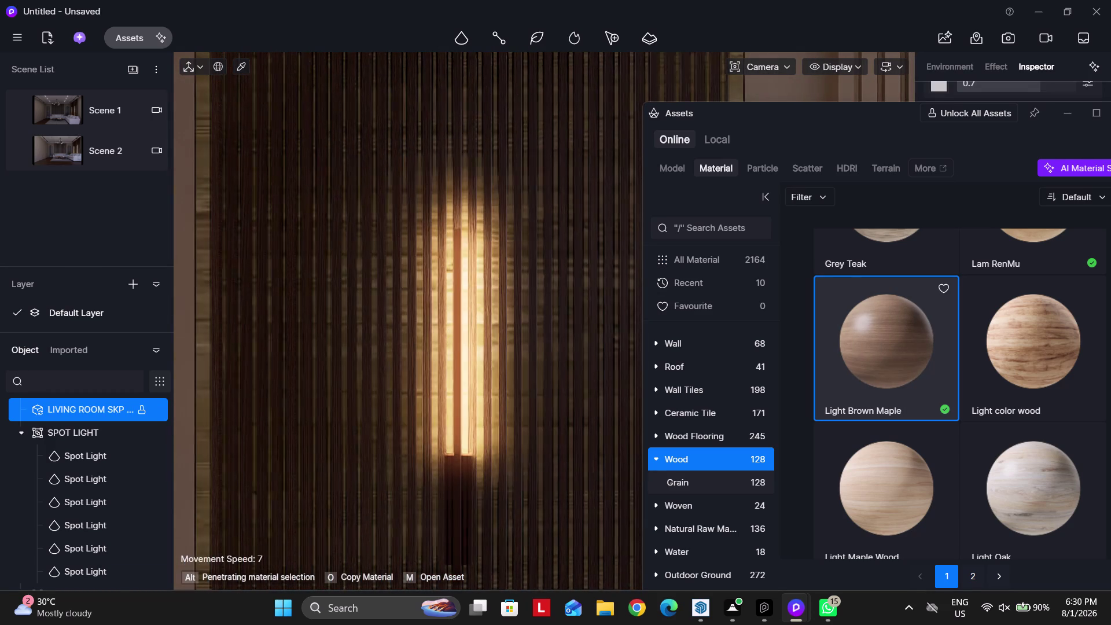
drag(892, 116, 781, 99)
scroll(down, 3)
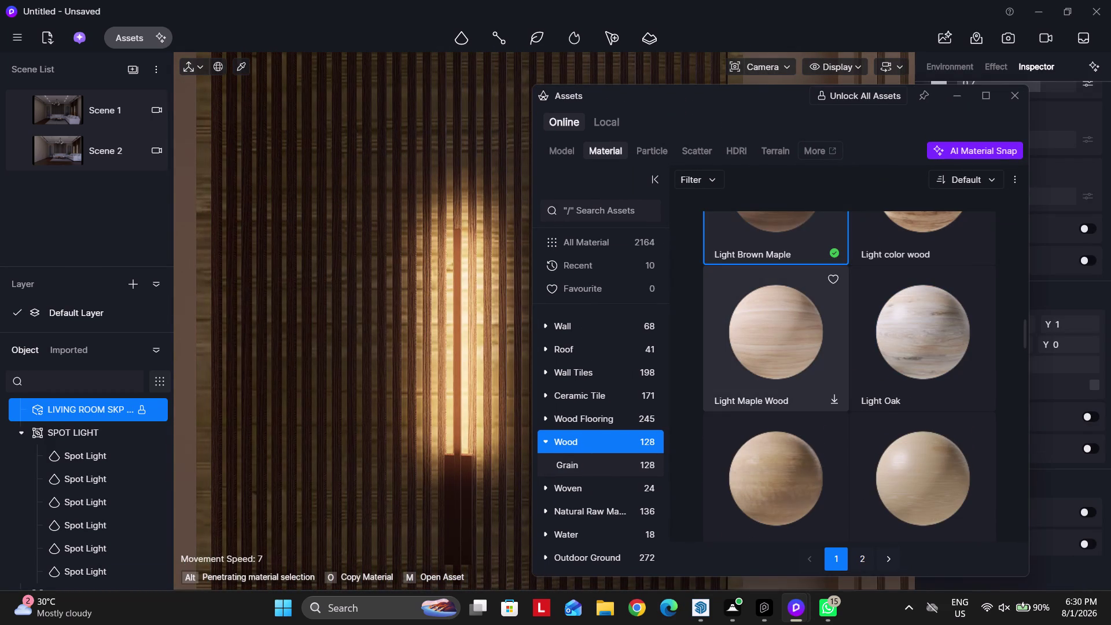
scroll(down, 3)
click(932, 395)
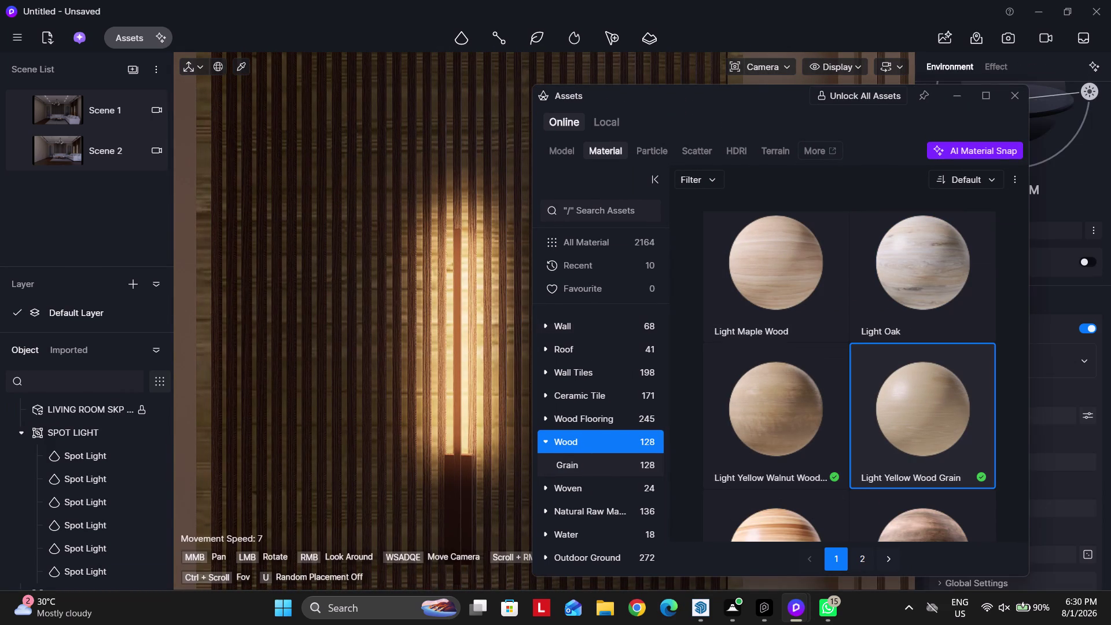
scroll(up, 3)
scroll(down, 3)
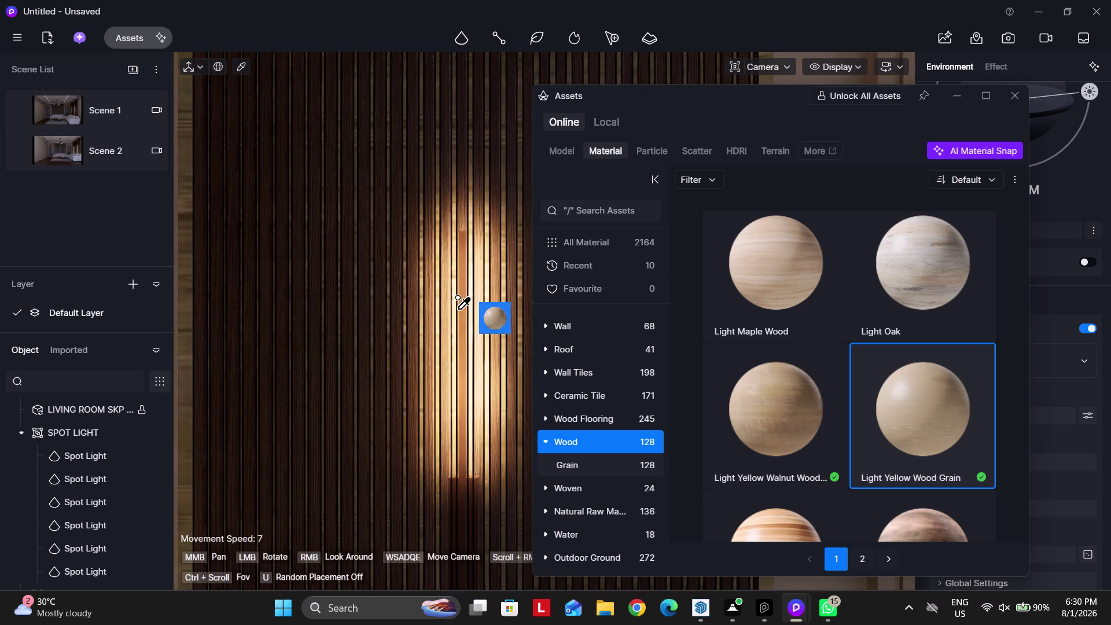
scroll(up, 3)
scroll(up, 3)
click(470, 308)
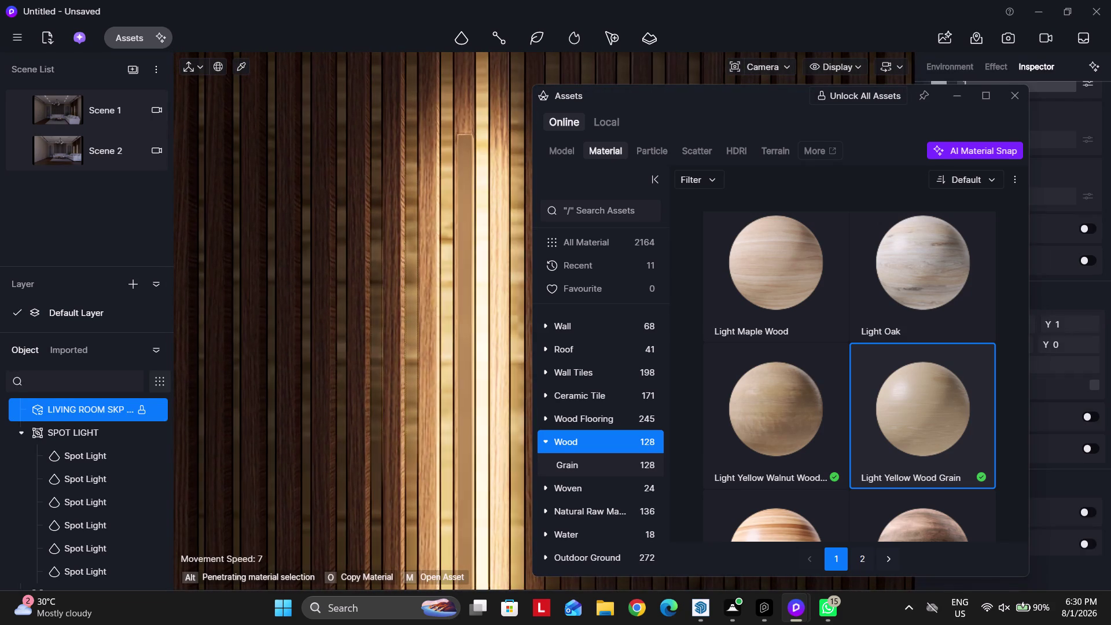
Reselect Light Brown Maple from the wood material library.
drag(689, 96, 790, 95)
scroll(down, 3)
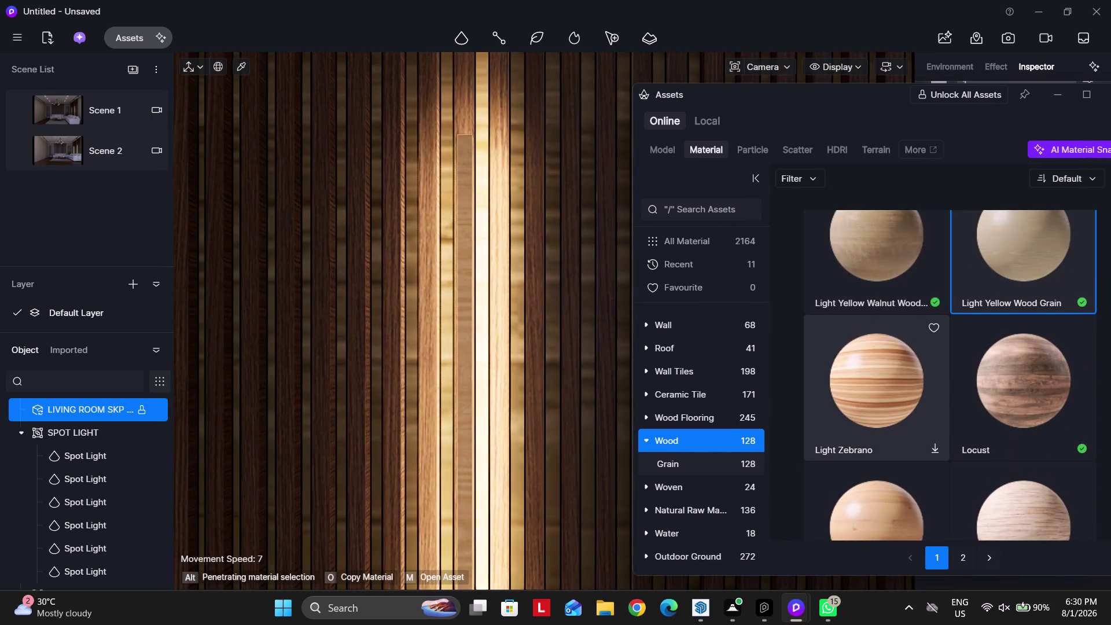
scroll(down, 3)
scroll(down, 3)
scroll(up, 3)
scroll(up, 3)
click(877, 286)
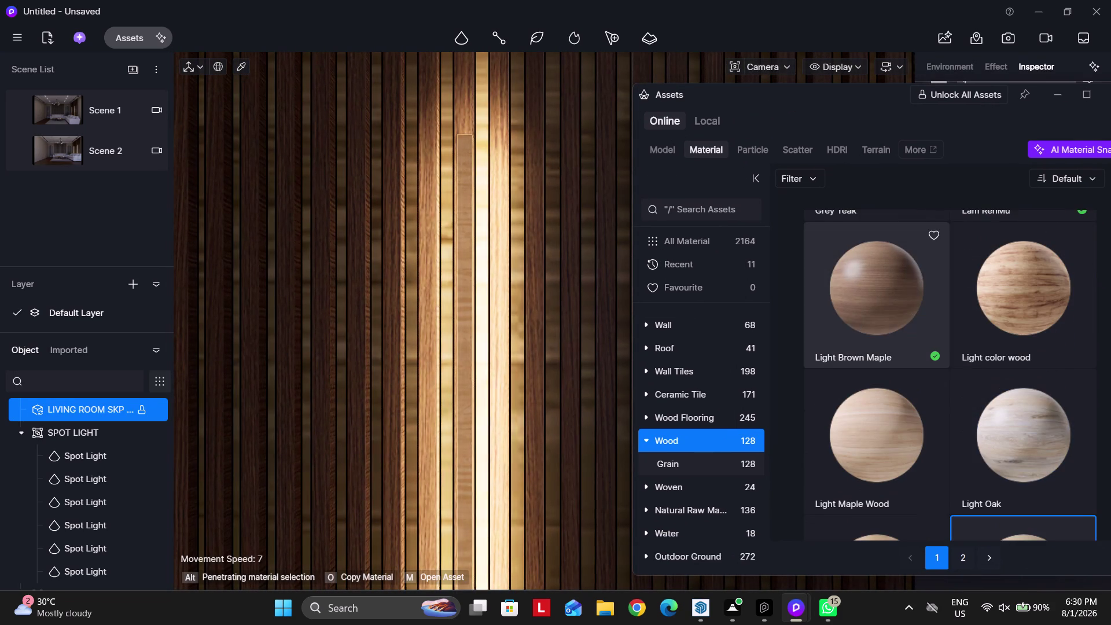
scroll(up, 3)
click(520, 285)
scroll(down, 3)
scroll(down, 3)
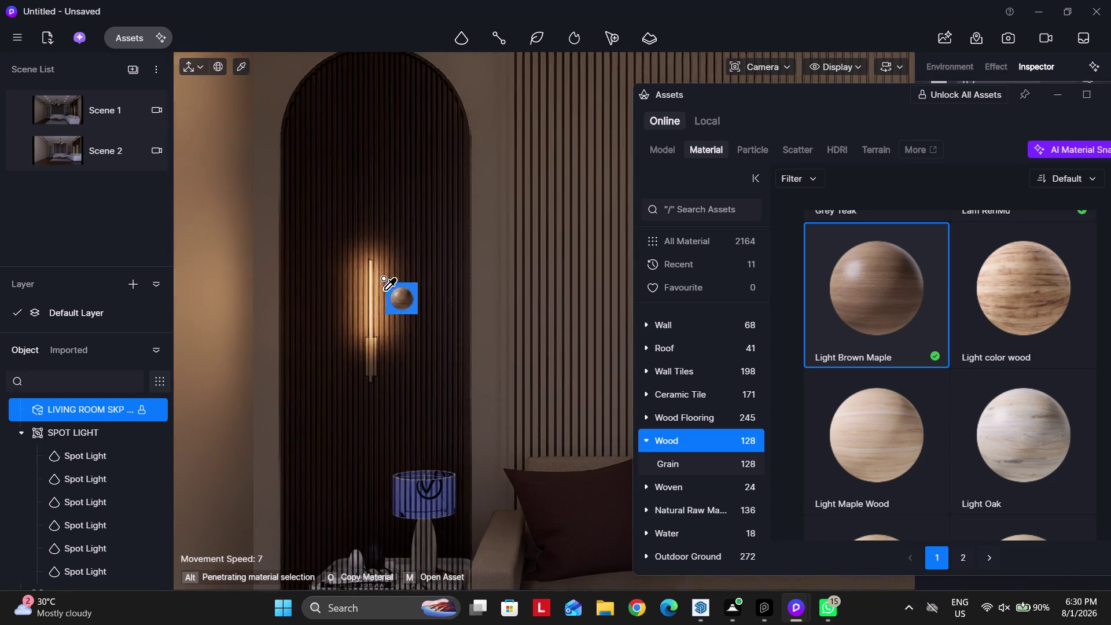
scroll(down, 3)
Apply Light Brown Maple to the slats of the other arched niche.
right_drag(389, 316, 447, 293)
drag(803, 87, 806, 96)
drag(793, 99, 834, 109)
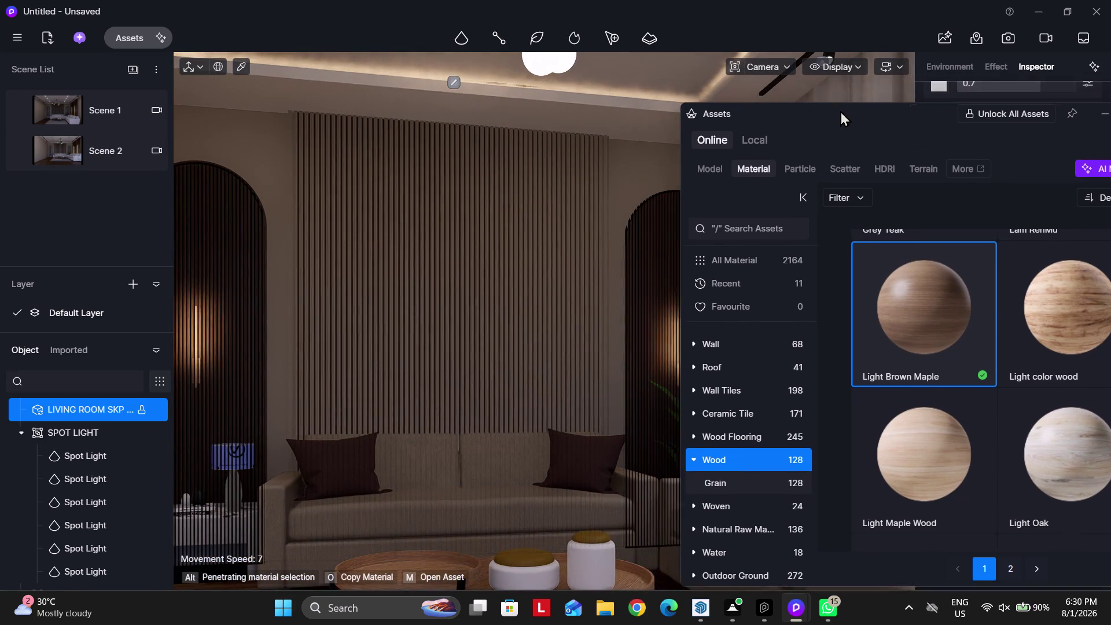
drag(834, 109, 949, 216)
scroll(up, 3)
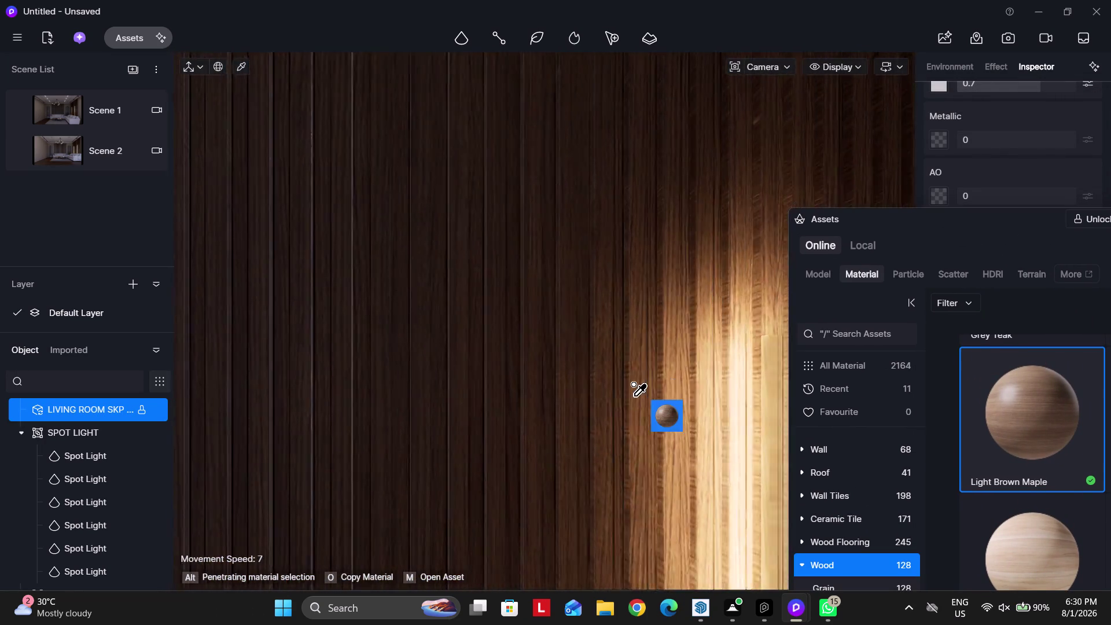
scroll(up, 3)
scroll(down, 3)
Reapply Light Yellow Wood Grain to the slats.
drag(920, 215, 849, 210)
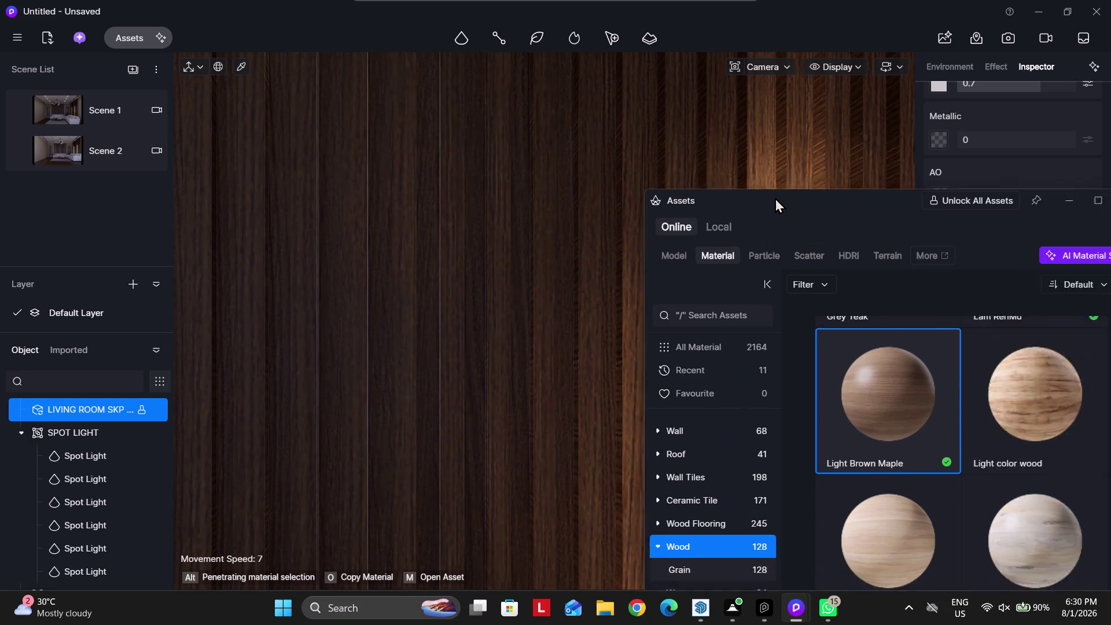
drag(849, 210, 518, 129)
drag(560, 143, 646, 143)
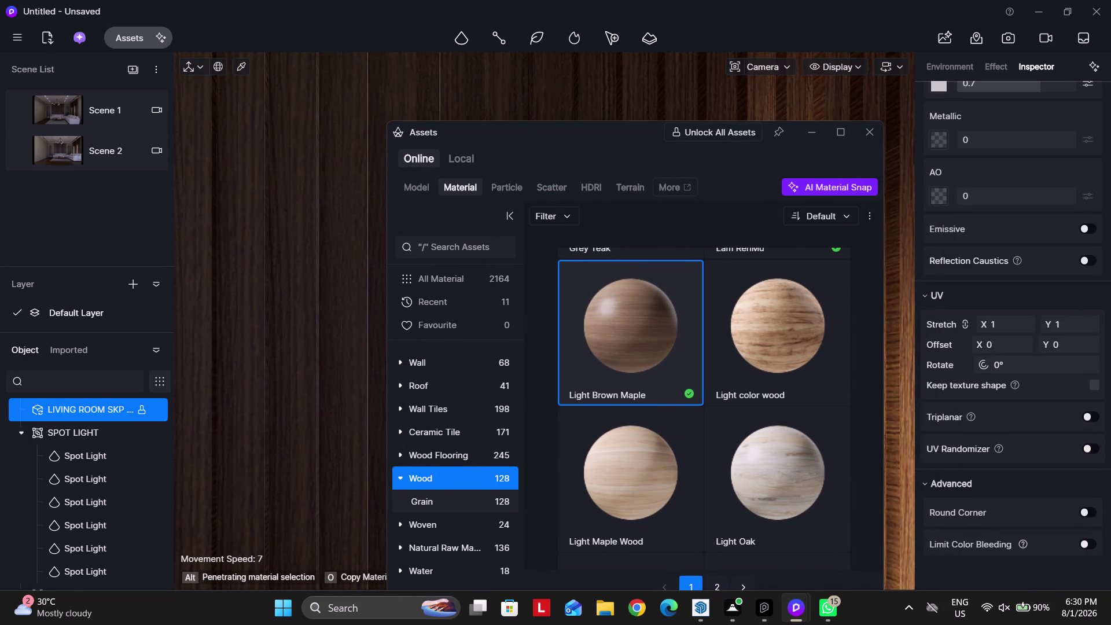
drag(646, 143, 738, 141)
scroll(down, 3)
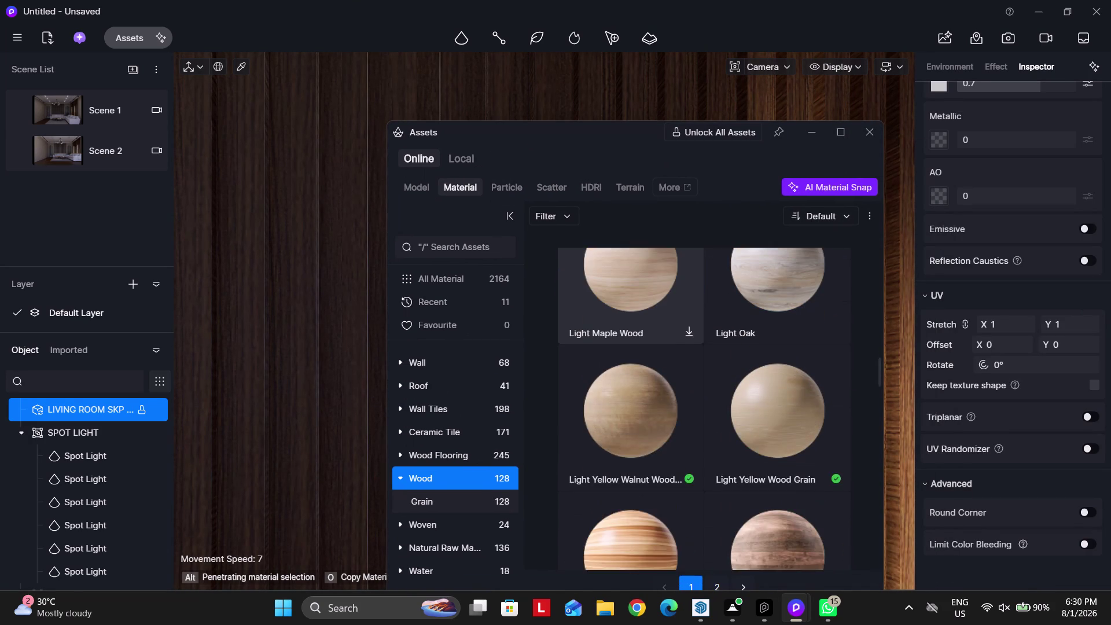
scroll(down, 3)
click(763, 376)
drag(512, 133, 689, 107)
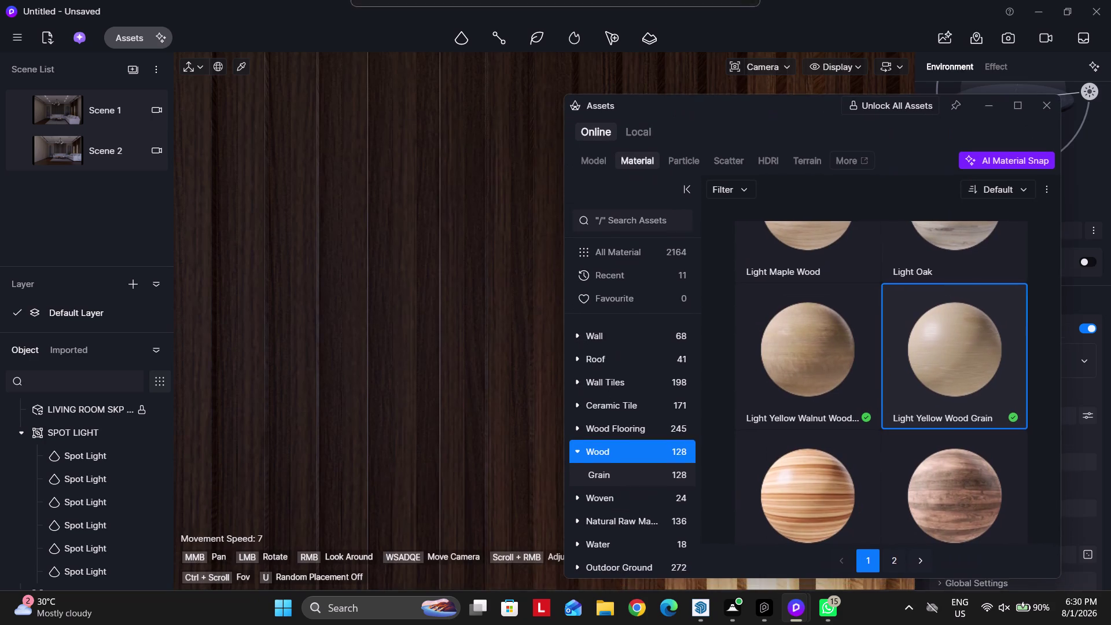
click(385, 194)
scroll(down, 3)
scroll(up, 3)
scroll(down, 3)
drag(747, 105, 402, 376)
scroll(up, 3)
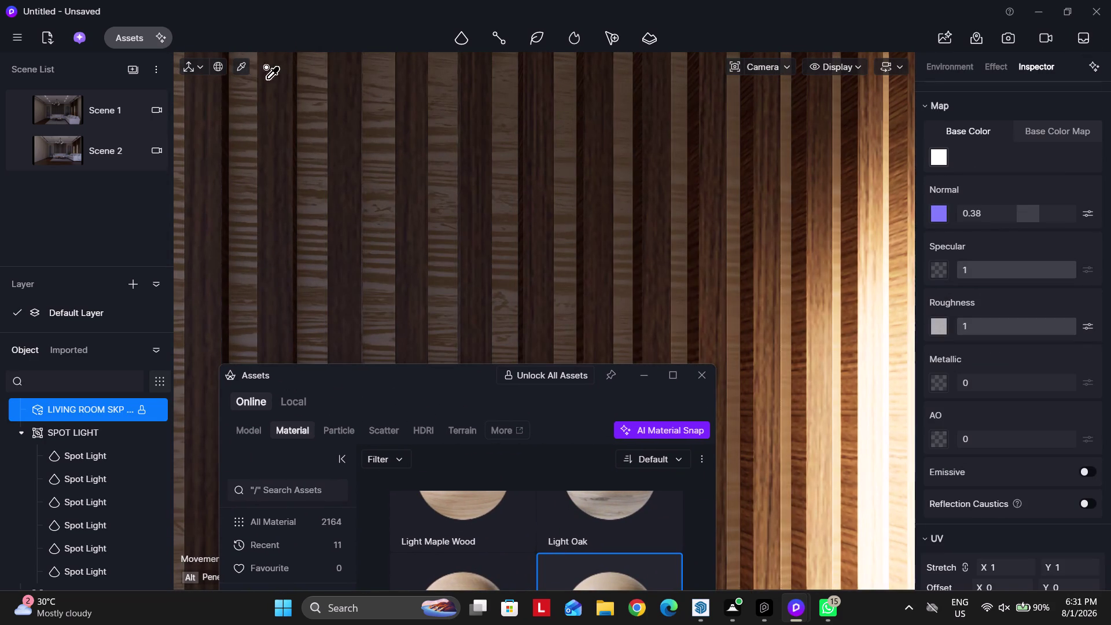
Sample the light wall material with the eyedropper (O).
click(242, 68)
scroll(down, 3)
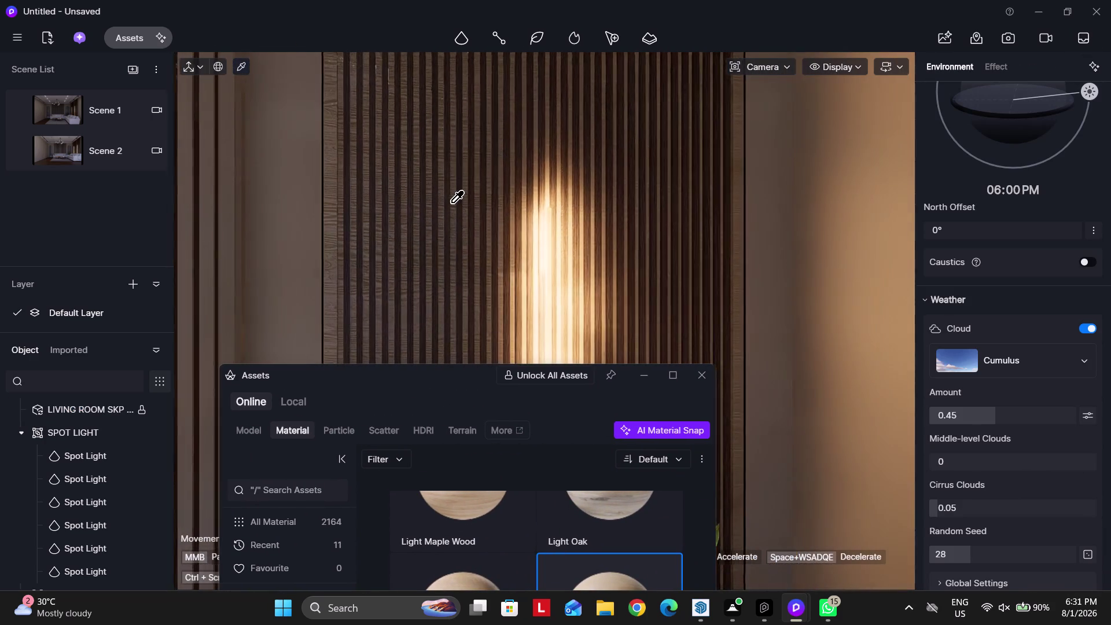
click(830, 238)
scroll(up, 3)
scroll(up, 3)
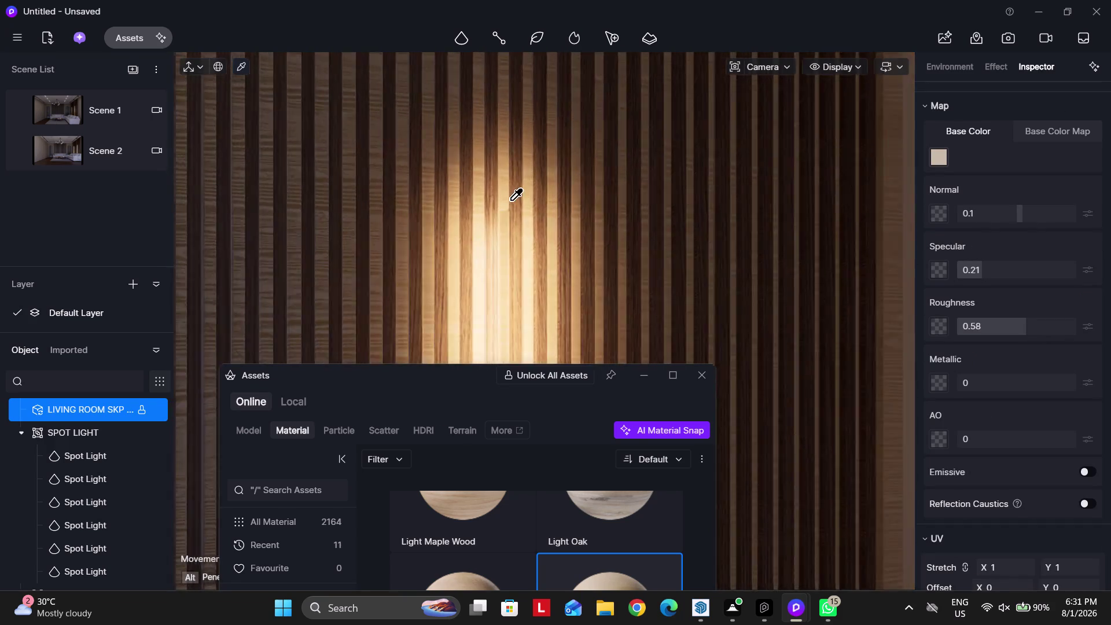
scroll(up, 3)
key(o)
key(o)
key(o)
click(574, 249)
scroll(down, 3)
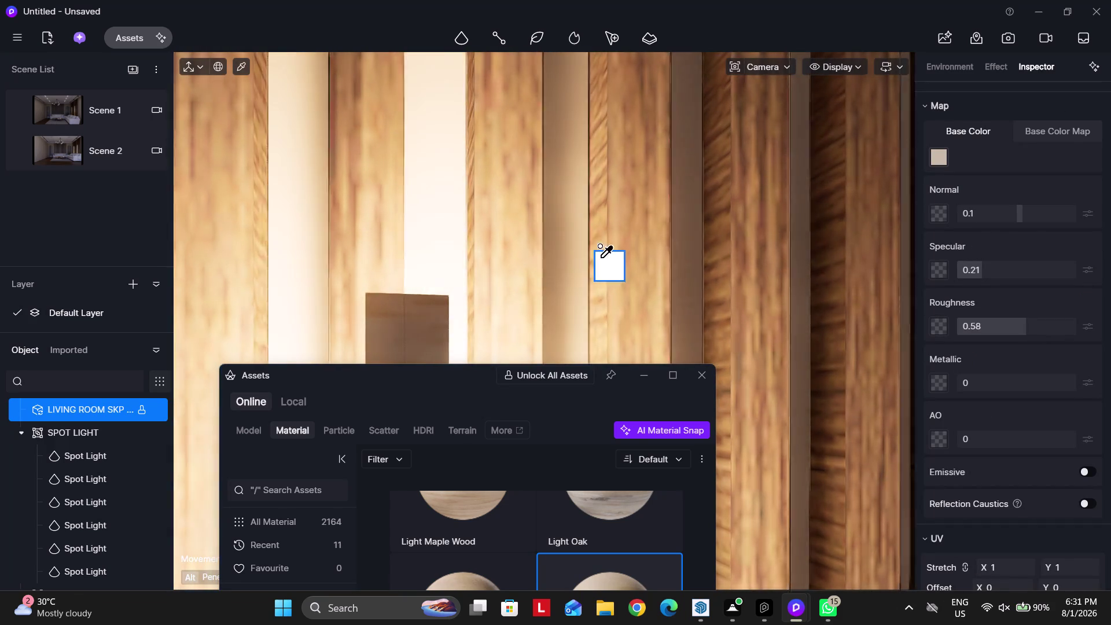
scroll(down, 3)
scroll(down, 3)
Apply the copied light material to the central wall slats.
right_drag(732, 254, 642, 260)
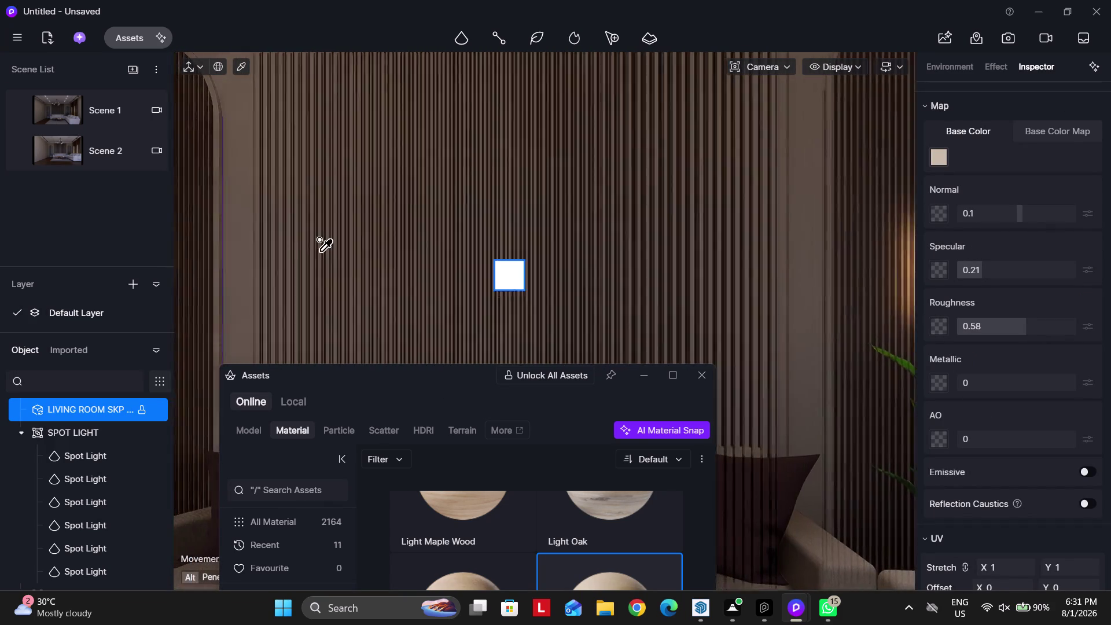
key(a)
key(a)
key(a)
scroll(up, 3)
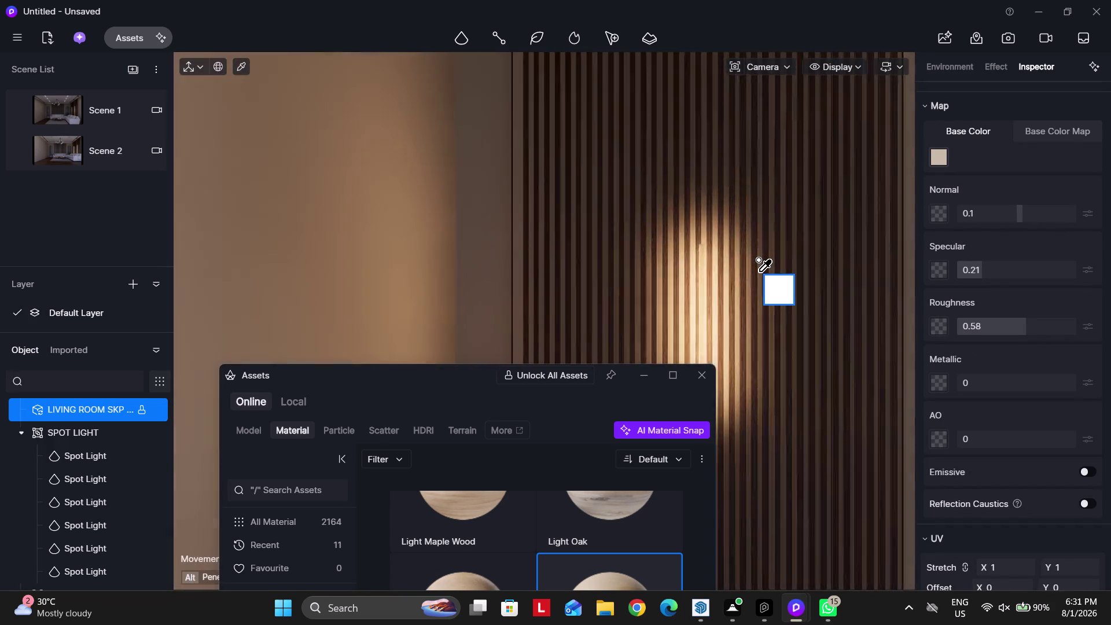
key(d)
scroll(up, 3)
scroll(up, 3)
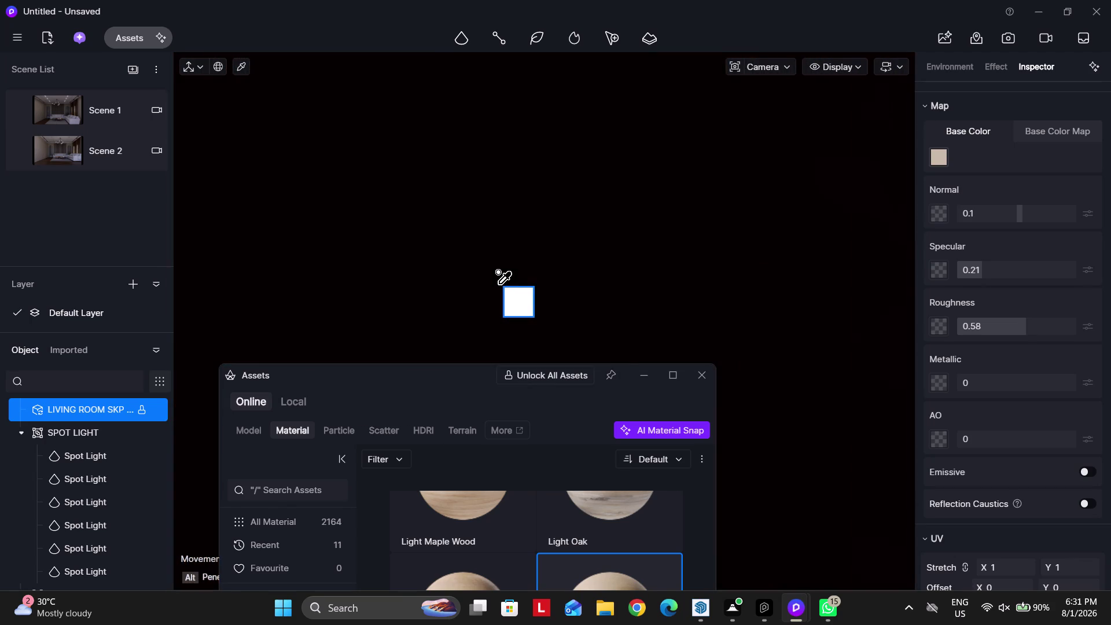
key(o)
scroll(down, 3)
key(o)
key(o)
key(o)
click(573, 263)
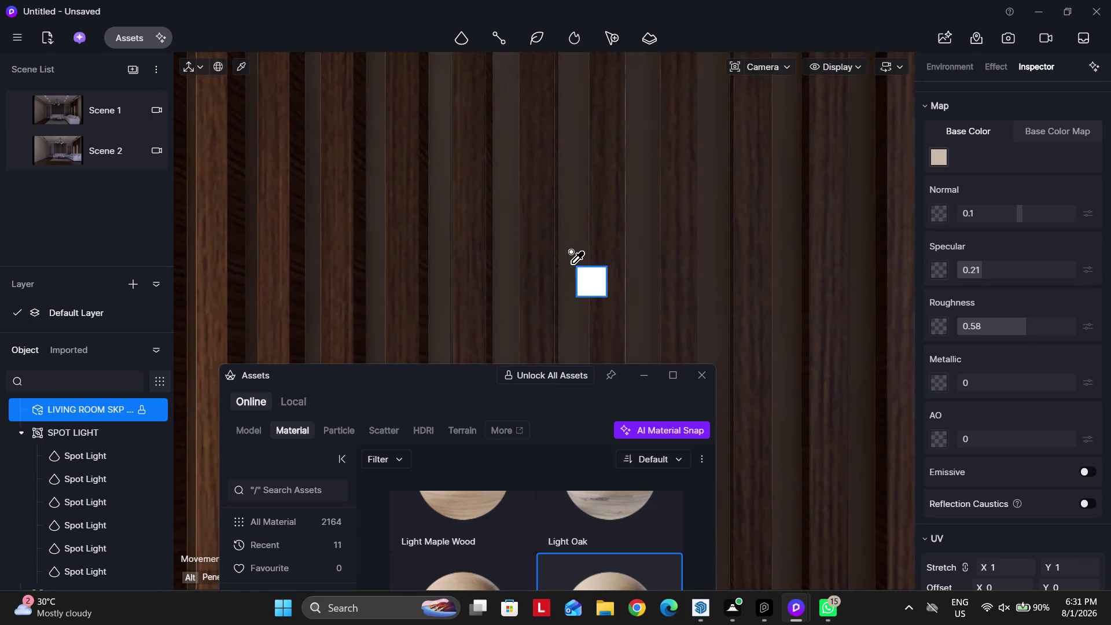
Back the camera away from the slatted wall.
scroll(down, 3)
key(Escape)
drag(454, 374, 446, 469)
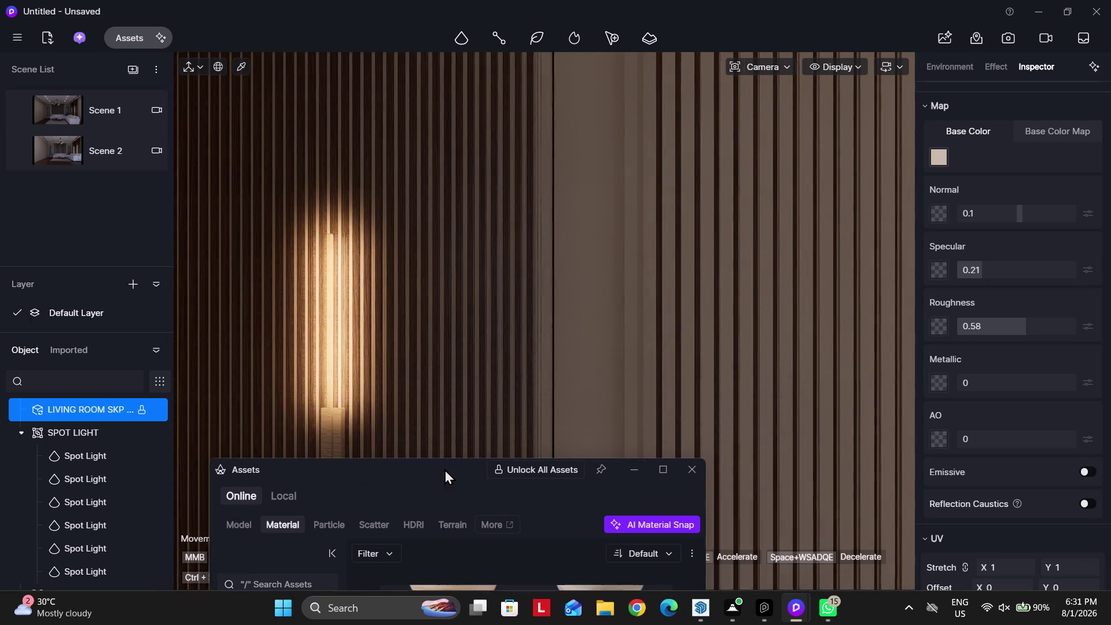
drag(445, 468, 444, 469)
key(Escape)
scroll(down, 3)
key(Escape)
key(Escape)
key(space)
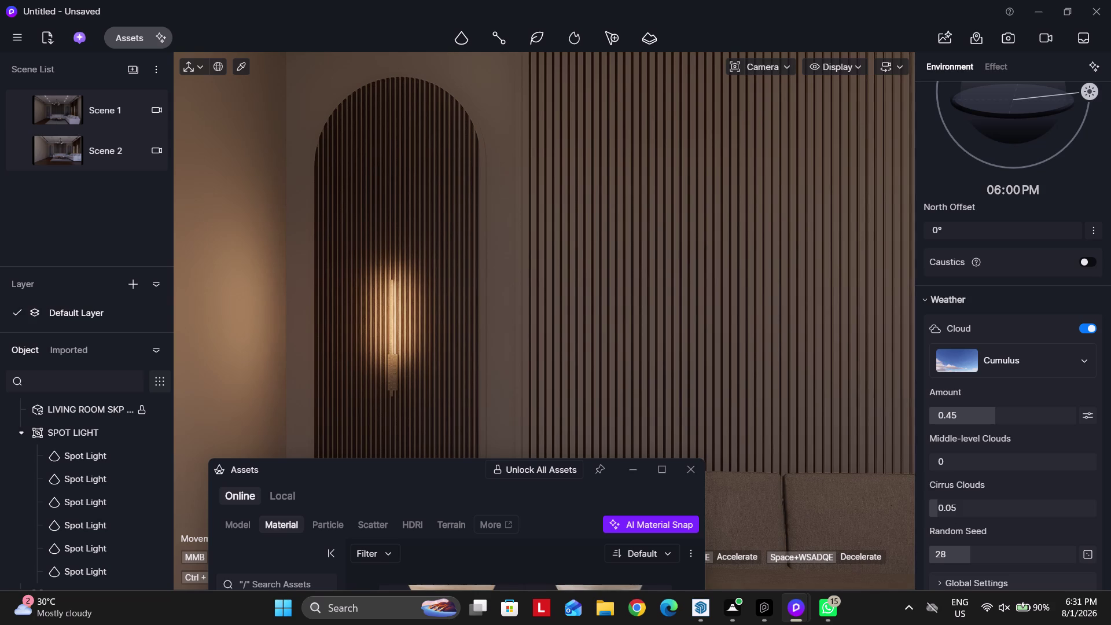
key(Escape)
Return to the Scene 1 camera and sample the niche slat material.
click(98, 112)
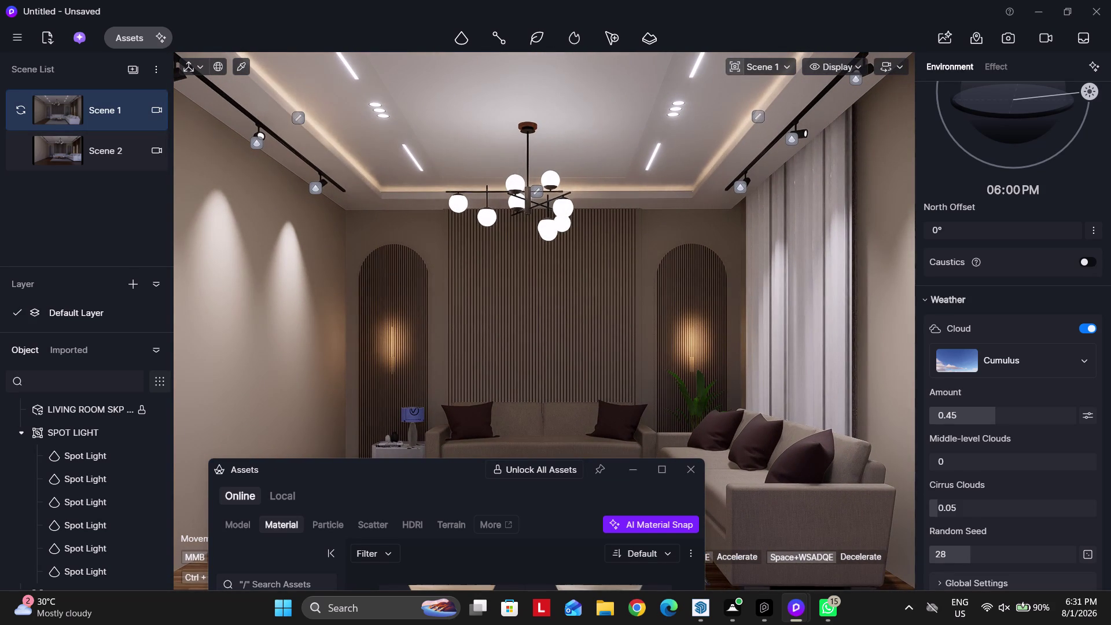
scroll(up, 3)
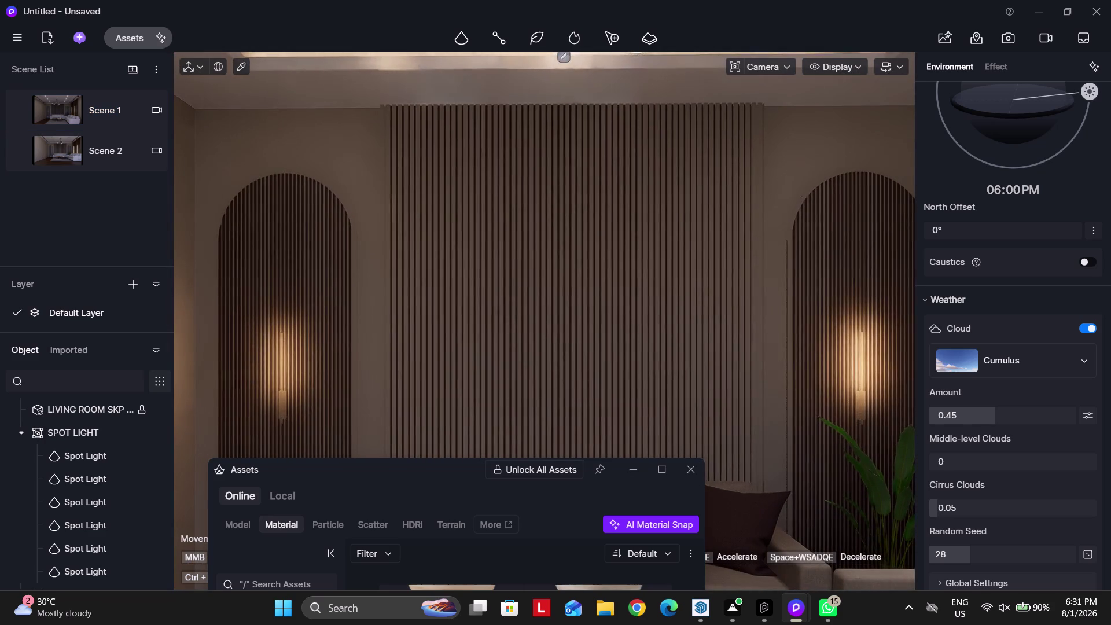
scroll(up, 3)
scroll(up, 3)
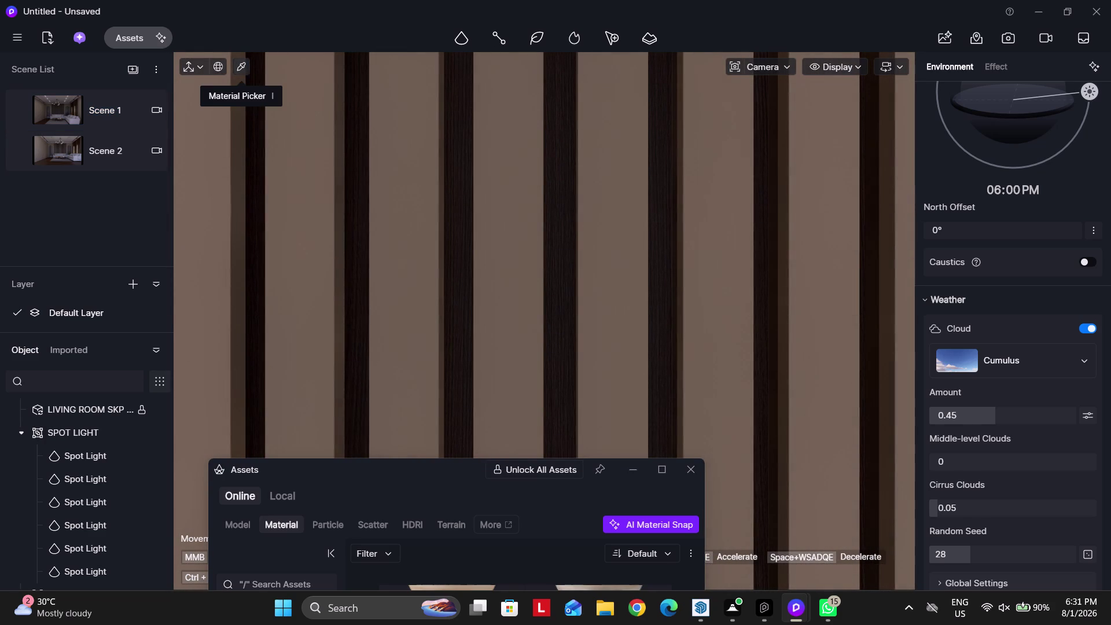
click(243, 69)
click(305, 175)
scroll(down, 3)
key(a)
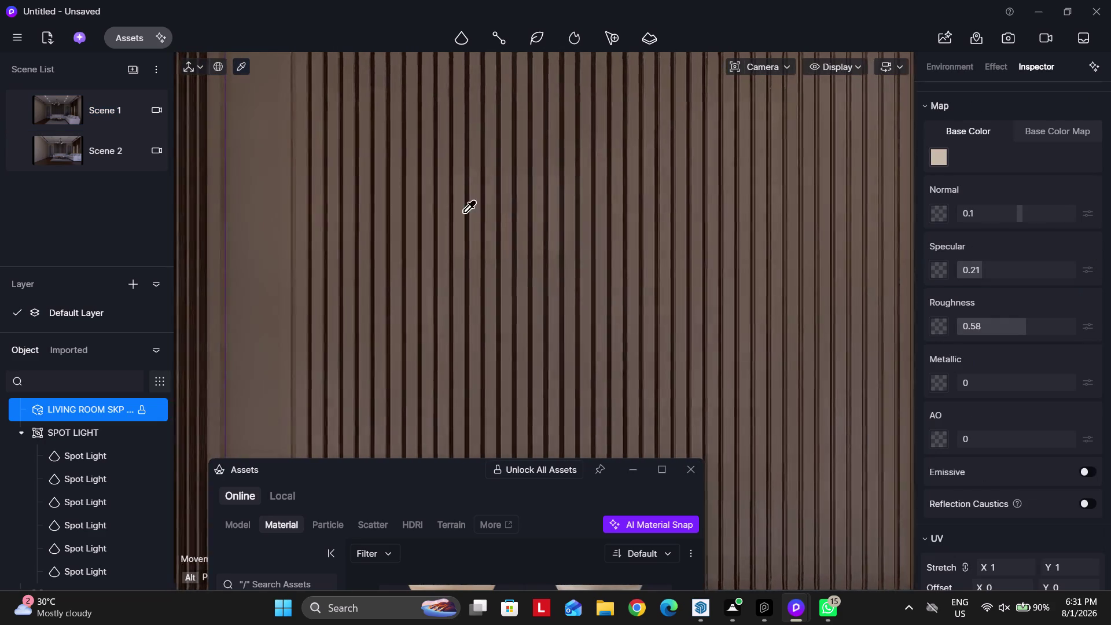
scroll(up, 3)
click(564, 247)
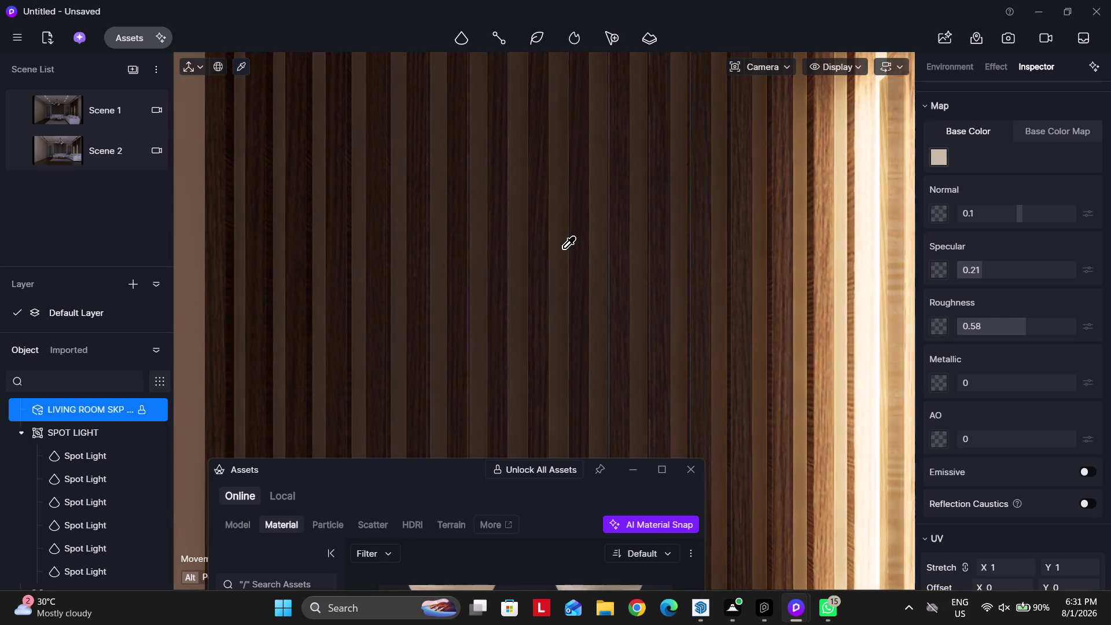
Move closer and apply the picked material to the slats.
key(o)
key(o)
key(o)
click(557, 247)
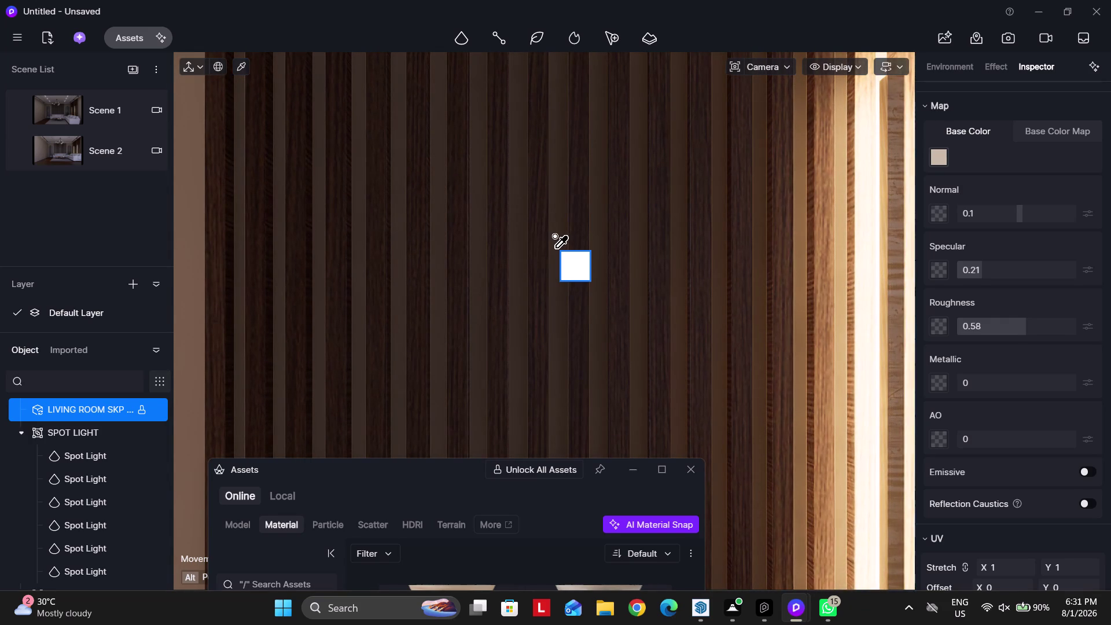
key(o)
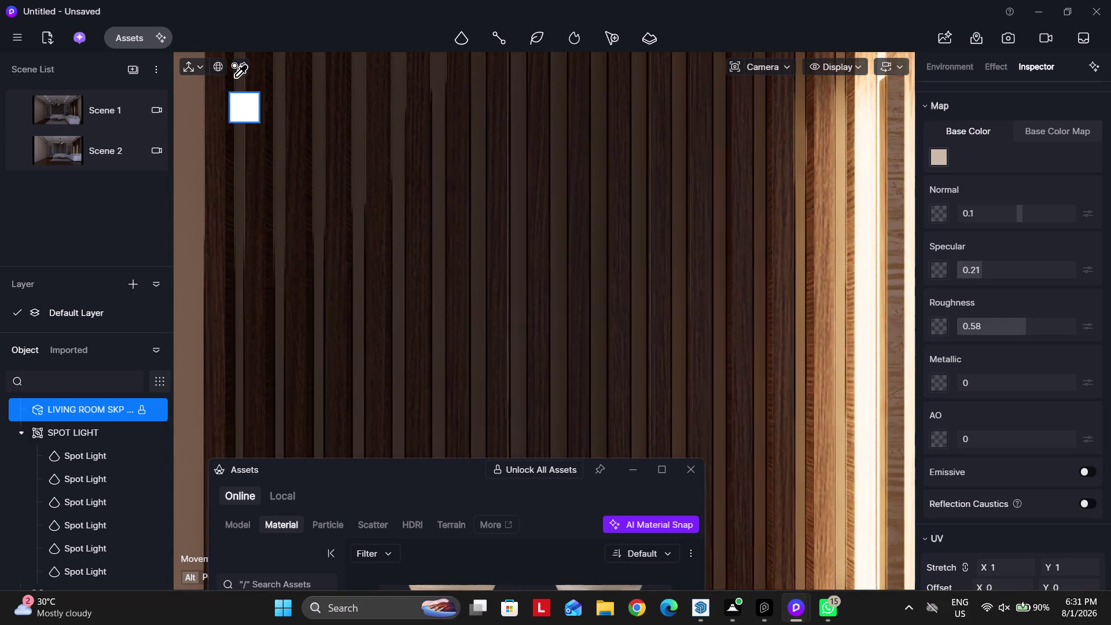
click(241, 69)
scroll(down, 3)
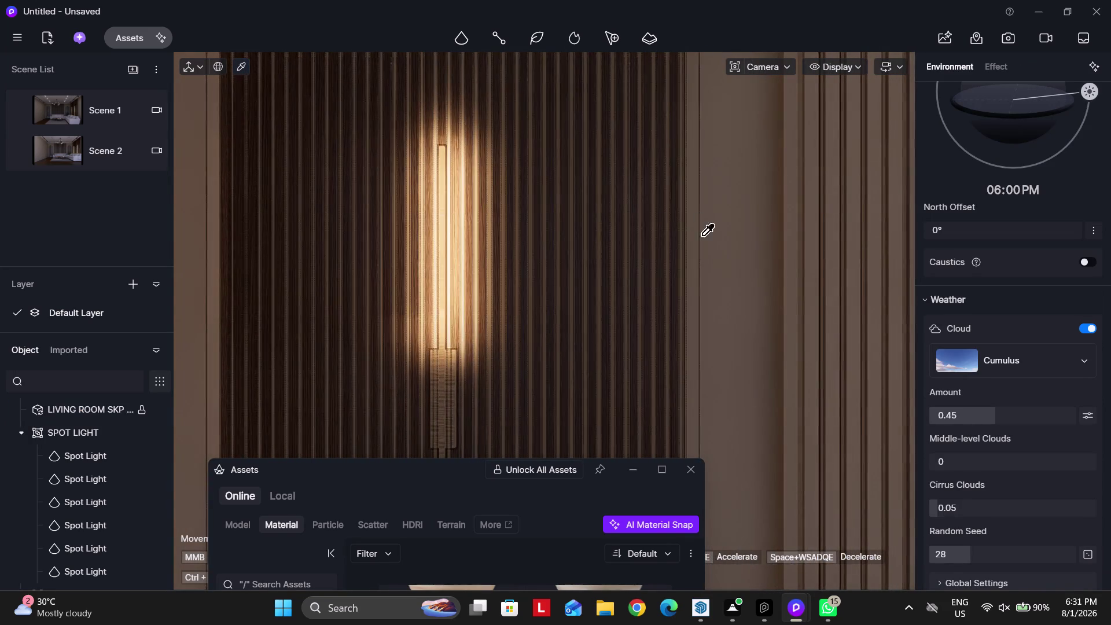
Sample another slat and pick up its wood material.
click(745, 246)
scroll(up, 3)
scroll(down, 3)
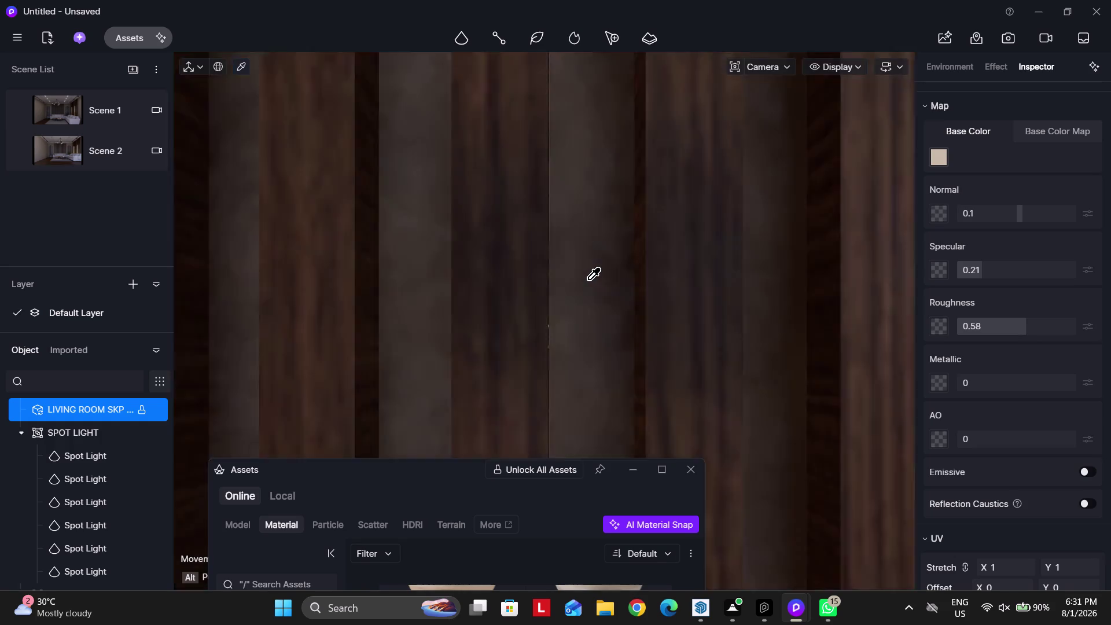
key(o)
key(o)
key(o)
click(589, 279)
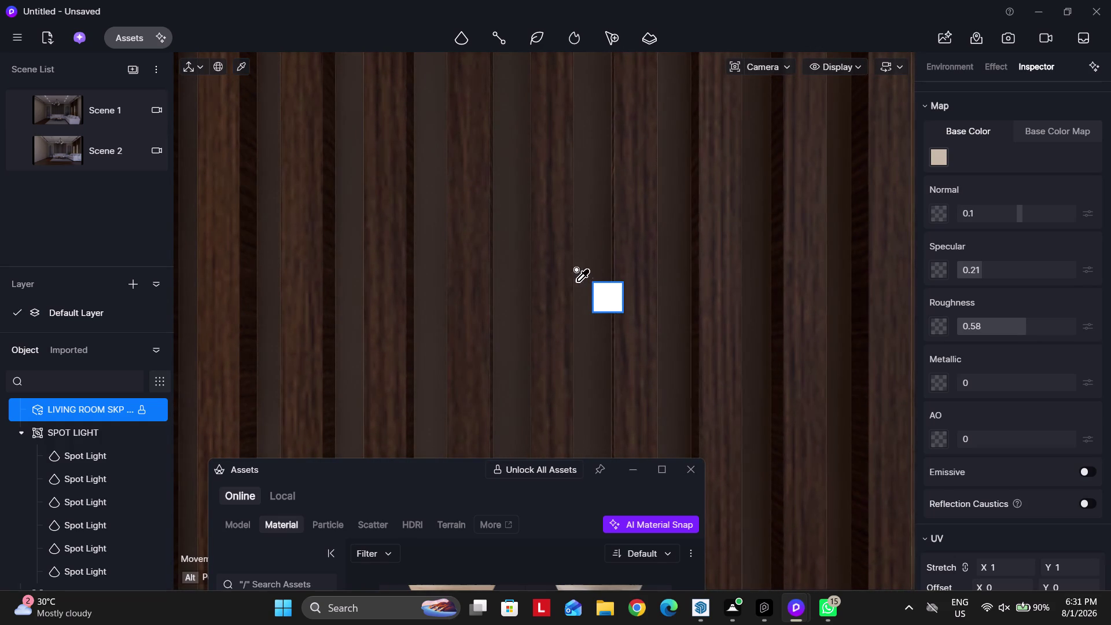
Apply the dark wood-grain material to the slats along the niche.
scroll(down, 3)
key(d)
key(d)
key(d)
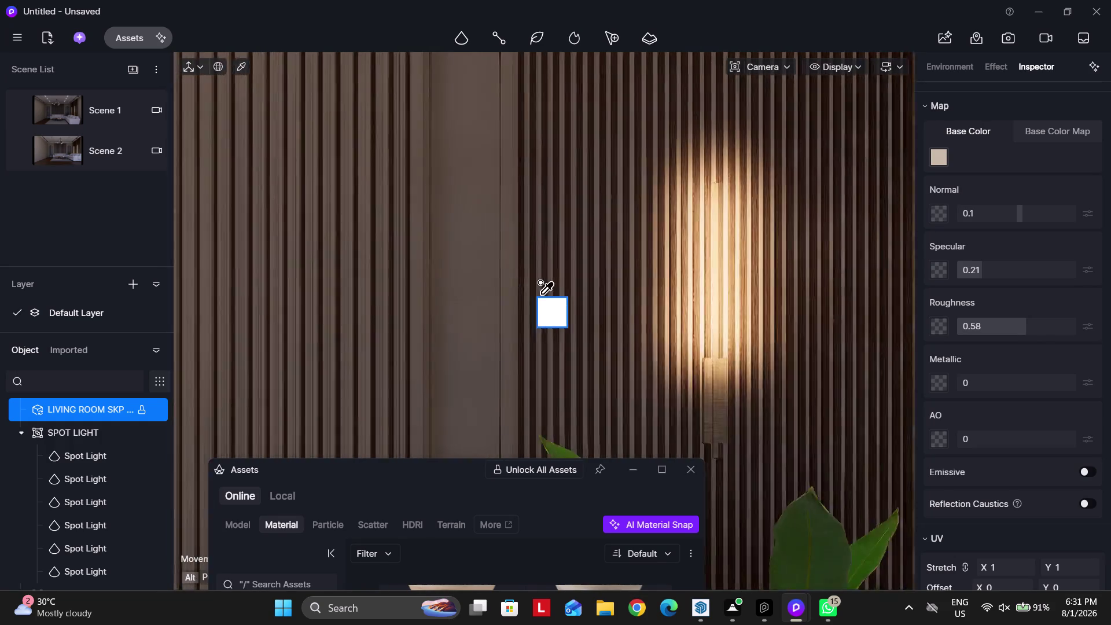
scroll(up, 3)
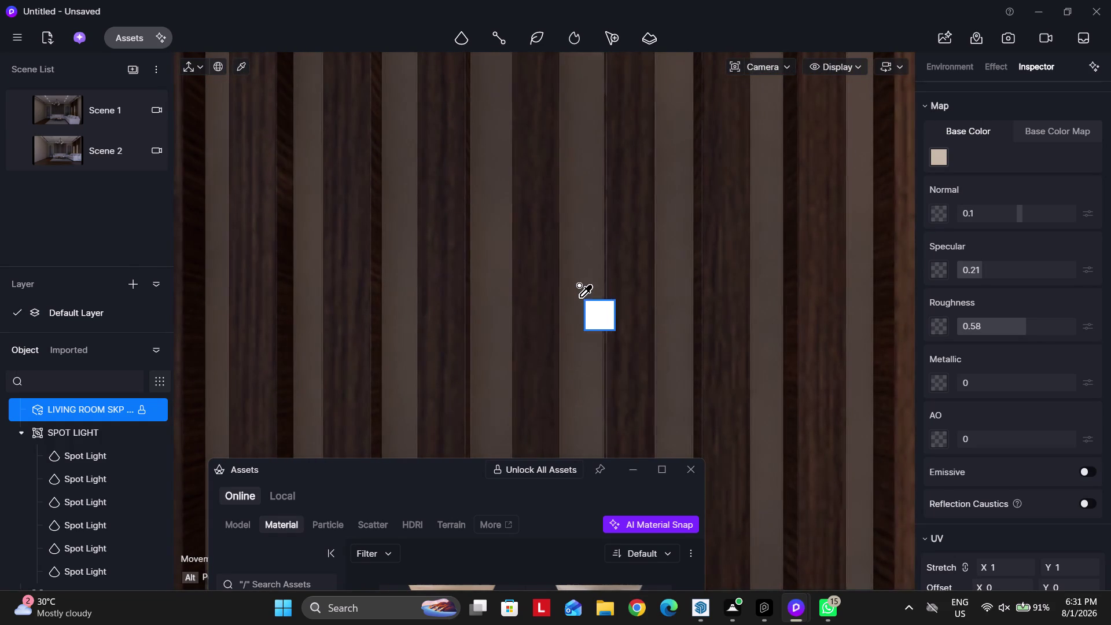
key(o)
click(582, 297)
key(Escape)
key(Escape)
key(Escape)
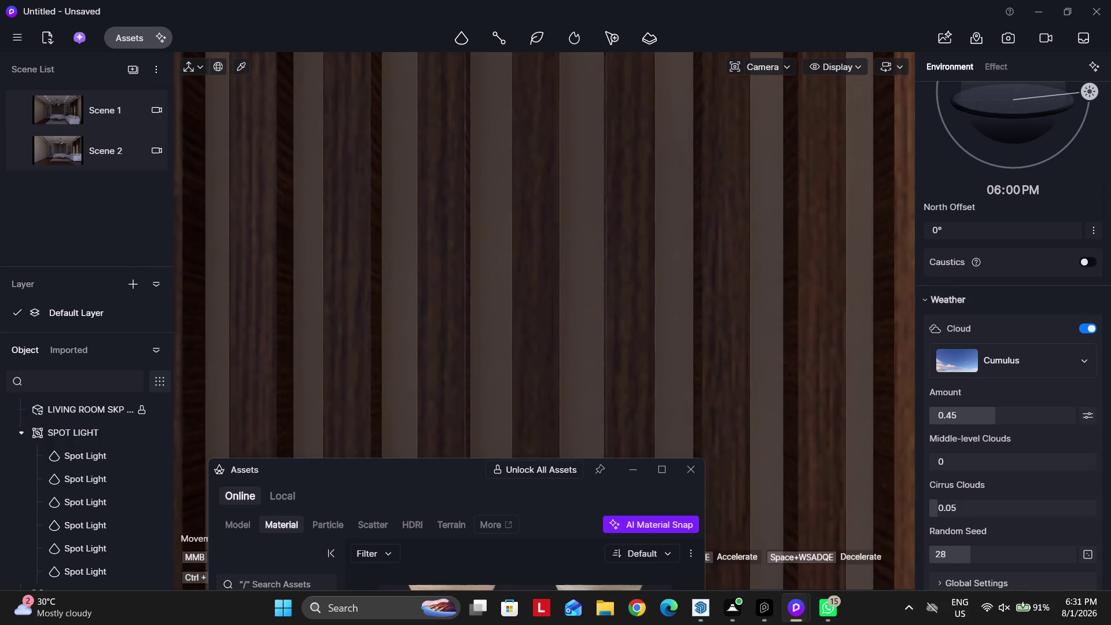
click(131, 39)
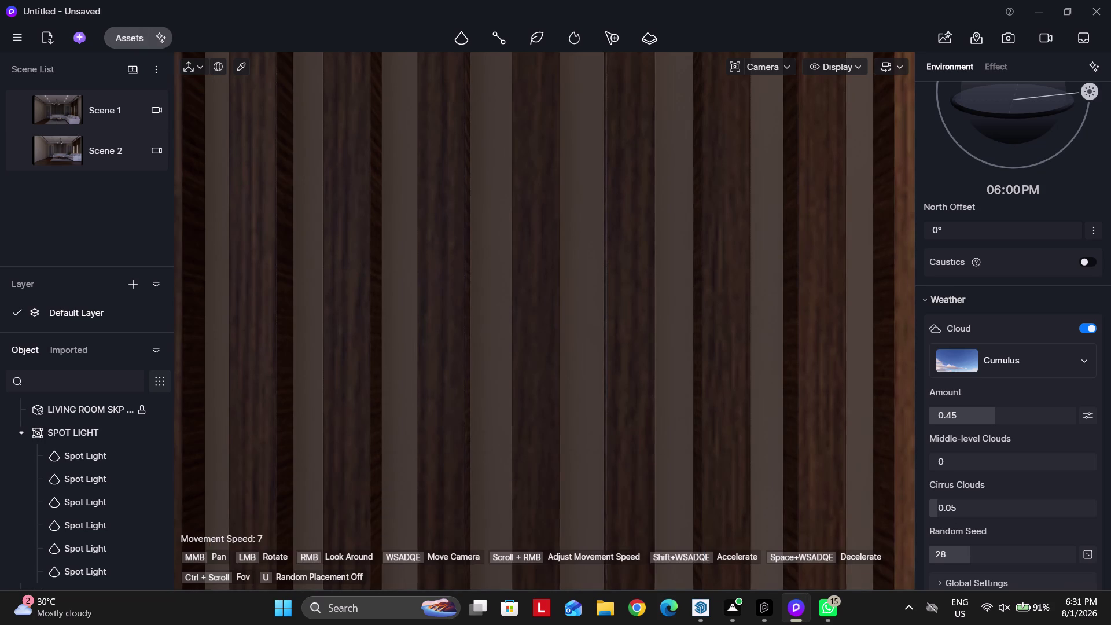
Open the material library and browse to Wall > Wall Paint materials.
click(120, 36)
drag(366, 473, 654, 36)
scroll(down, 3)
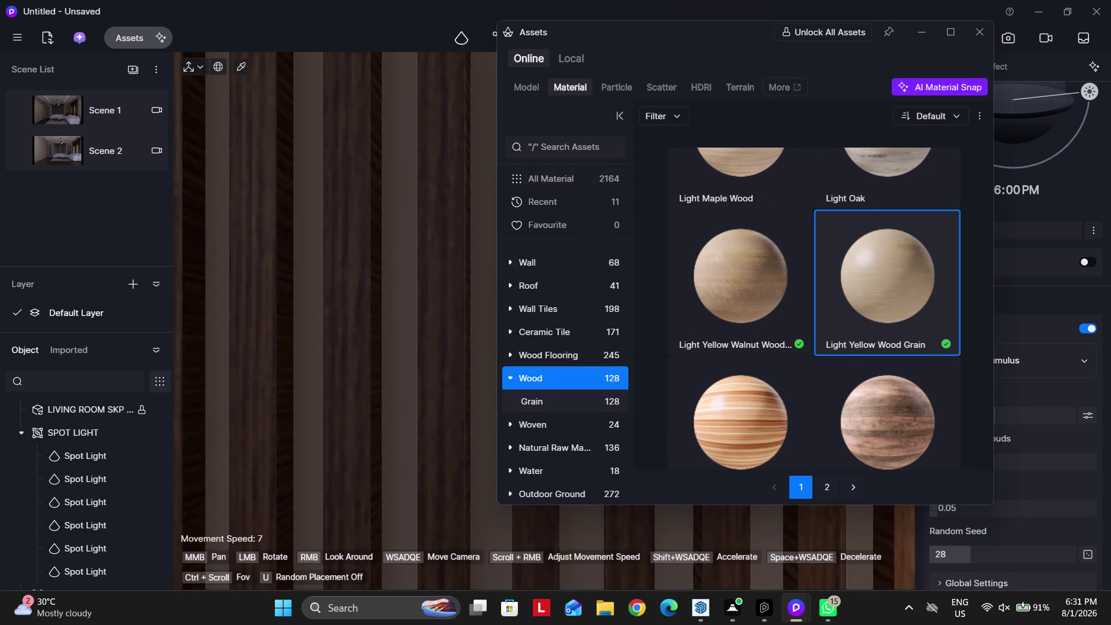
scroll(down, 3)
scroll(down, 3)
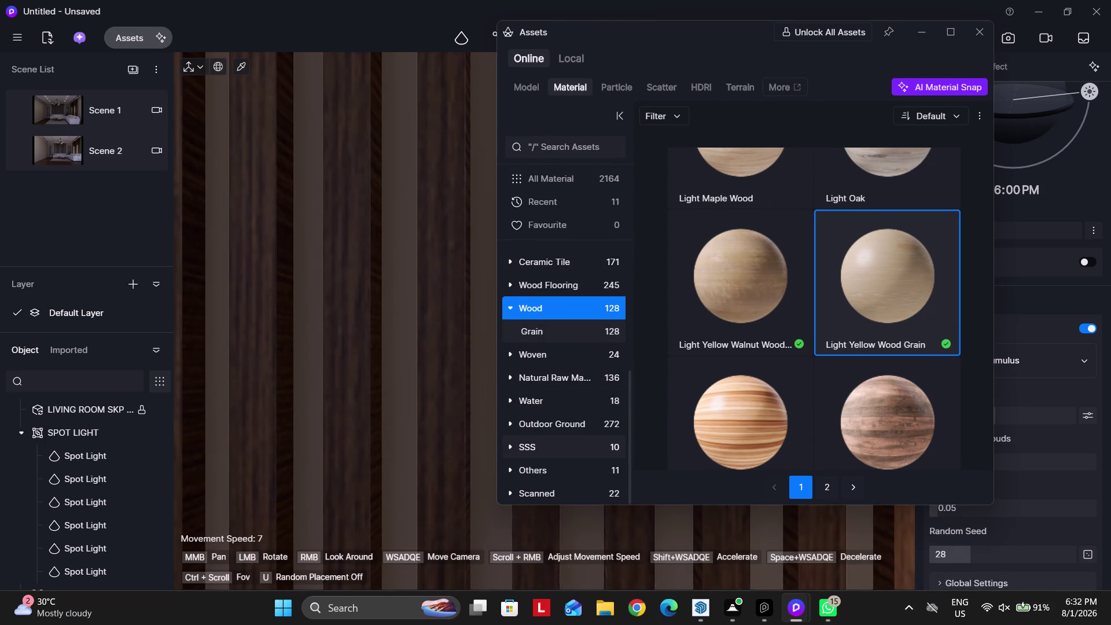
scroll(up, 3)
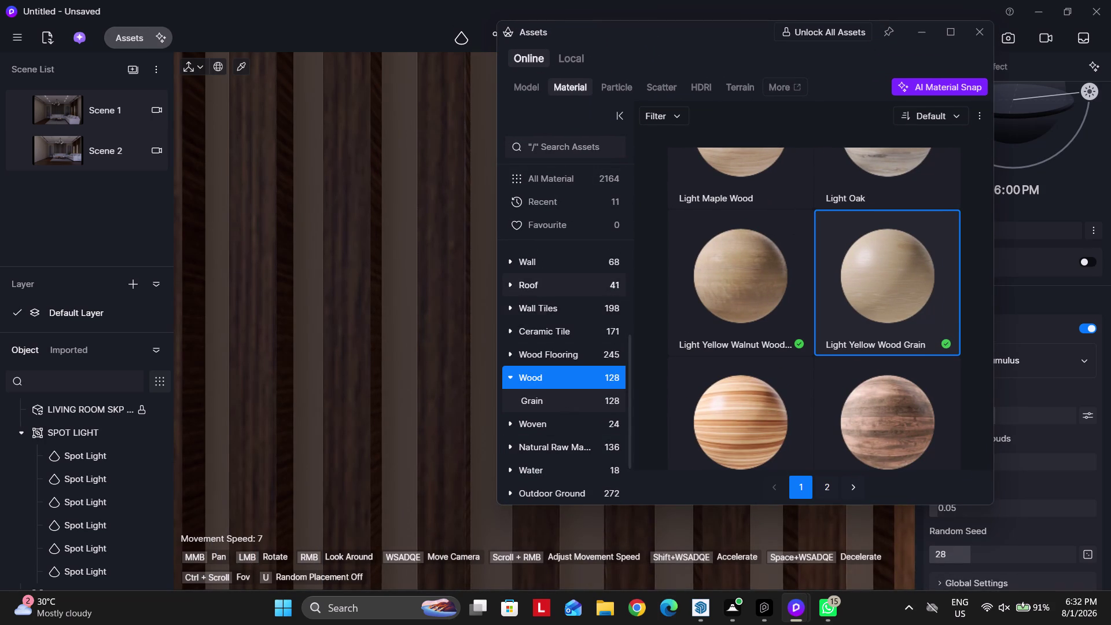
click(529, 263)
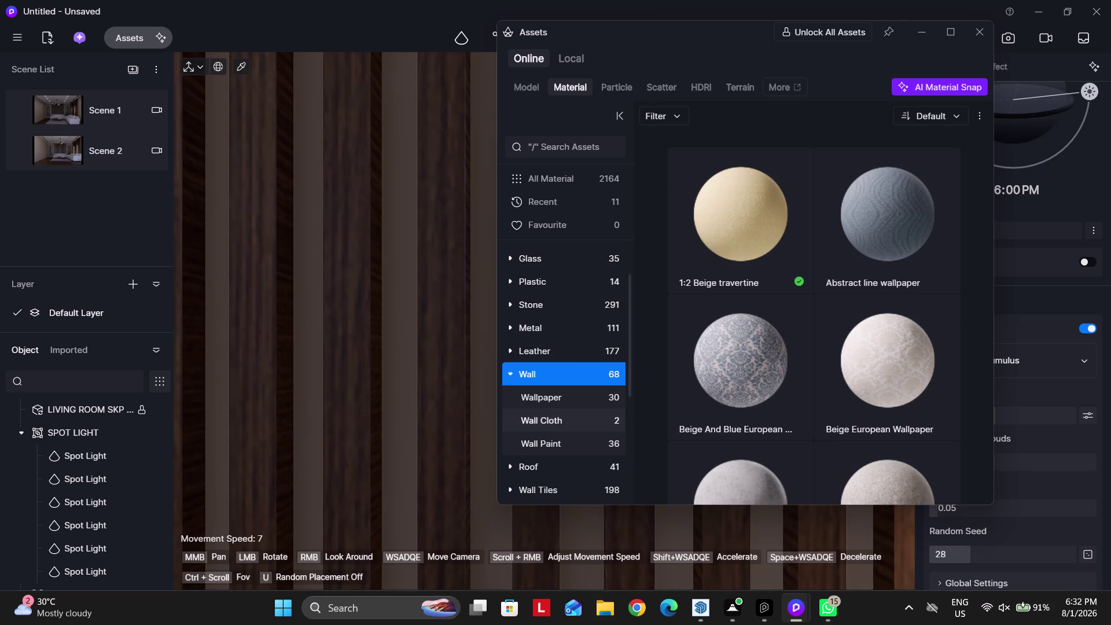
click(553, 444)
Try Really stone paint02 on a slat surface, then undo it.
scroll(down, 3)
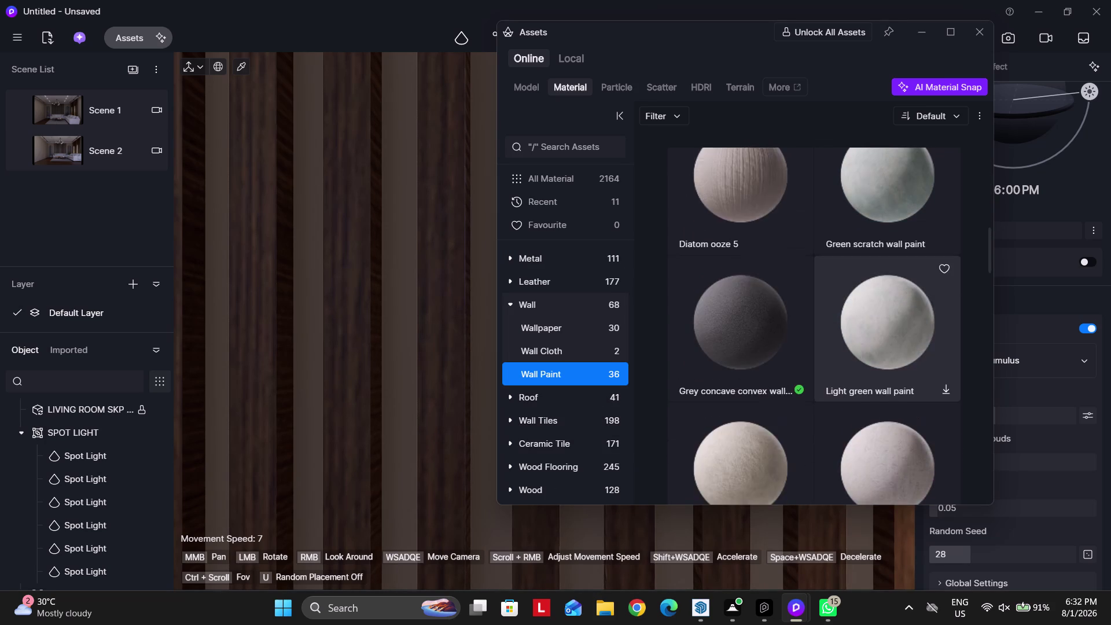
scroll(down, 3)
click(726, 202)
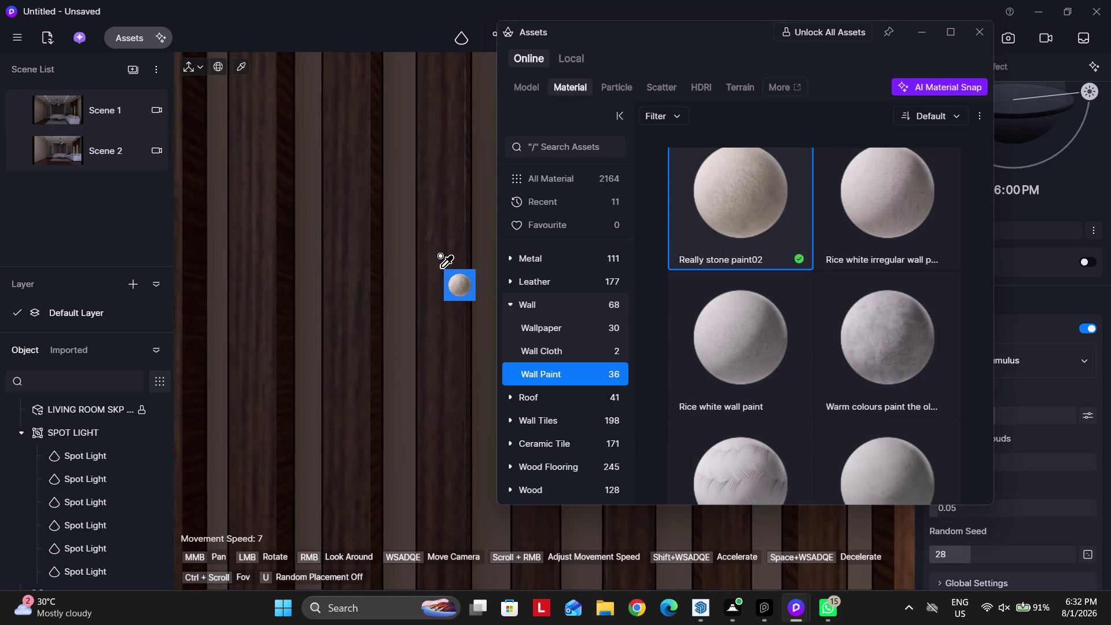
click(443, 266)
scroll(up, 3)
scroll(down, 3)
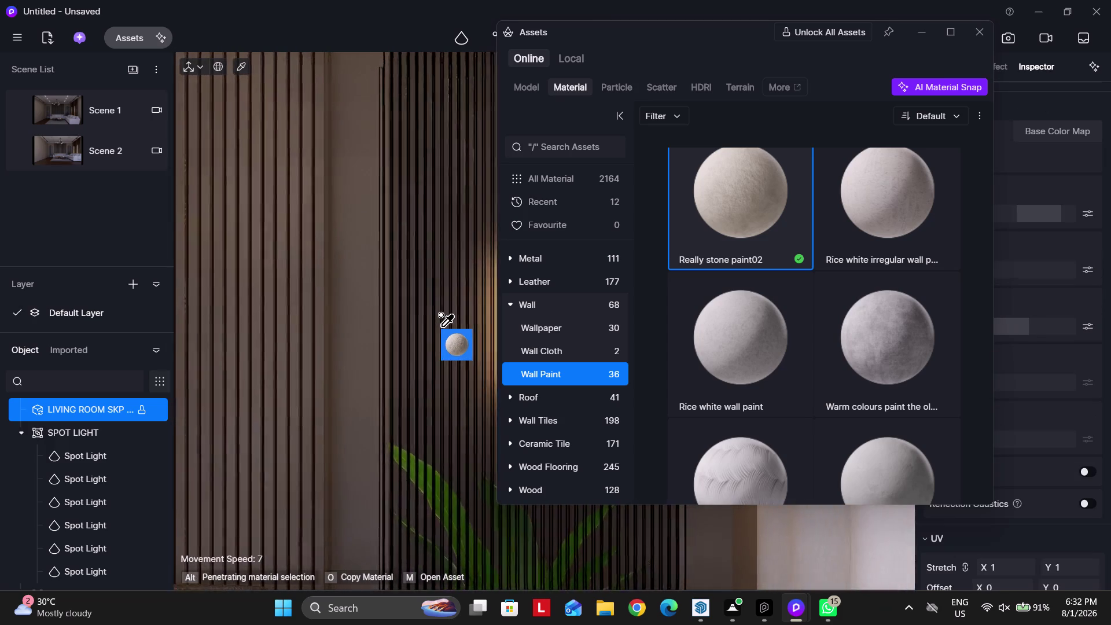
scroll(up, 3)
scroll(up, 3)
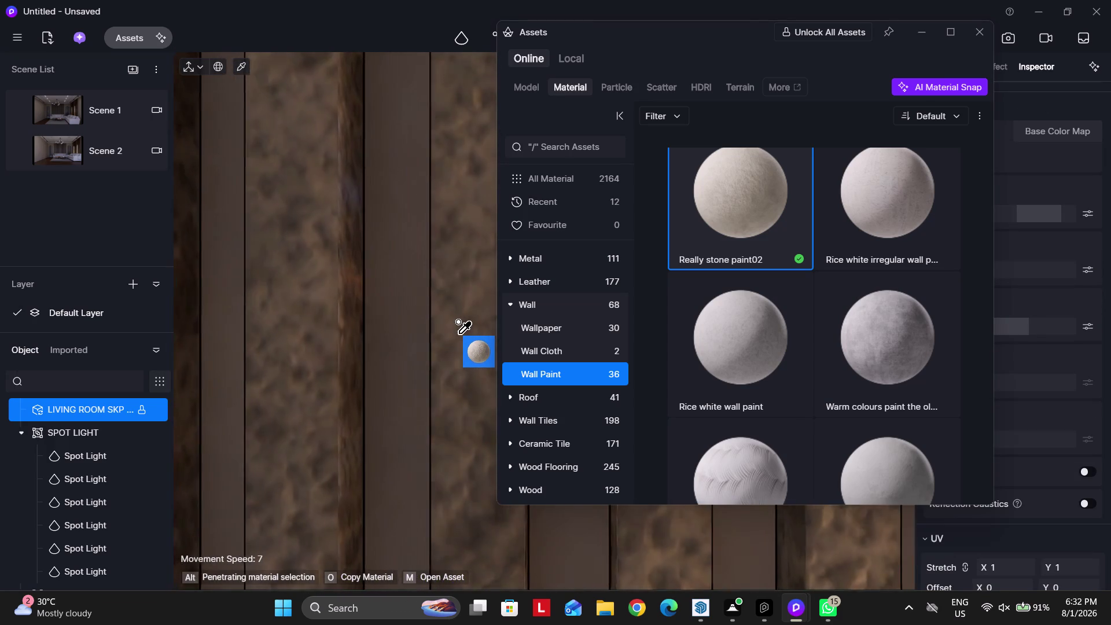
key(ctrl+z)
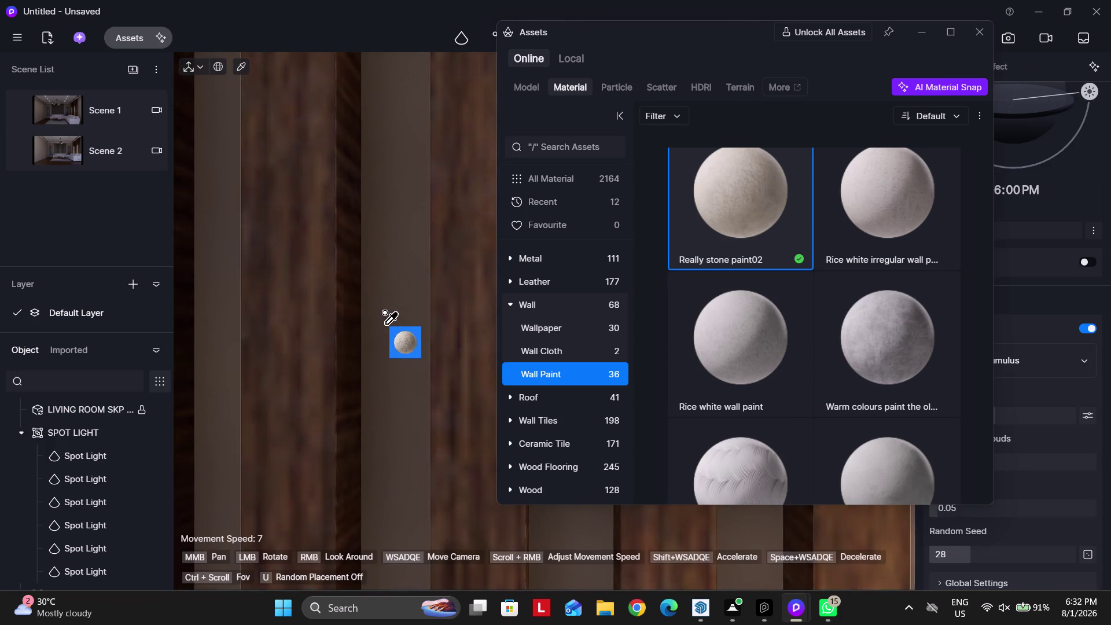
Apply White Wall Paint to the slat panels and switch back to Scene 1.
scroll(up, 3)
scroll(down, 3)
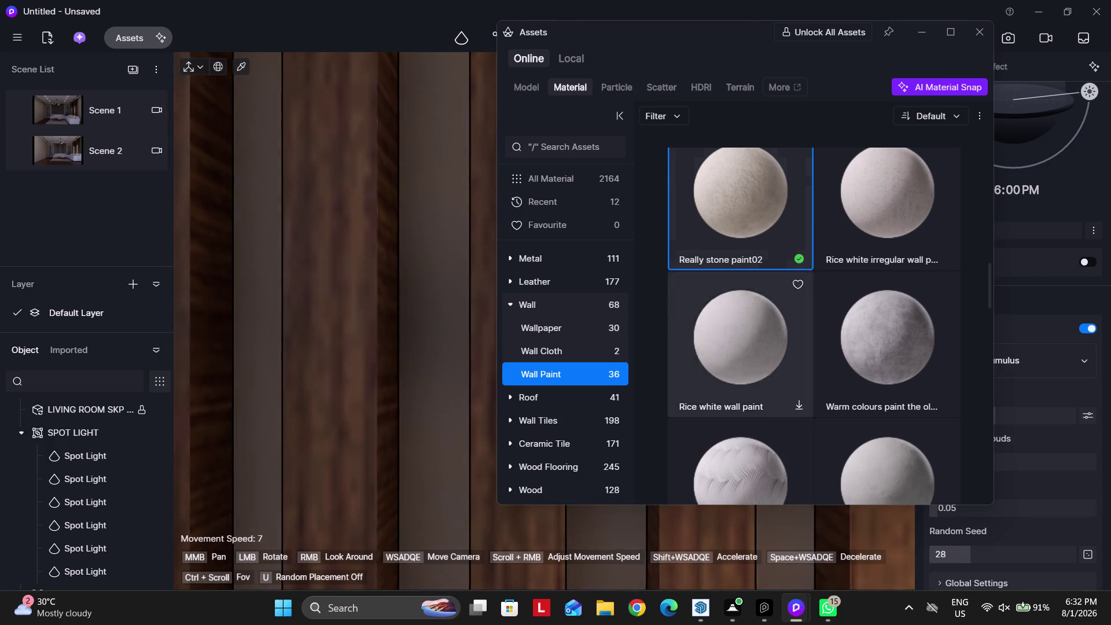
scroll(down, 3)
scroll(down, 3)
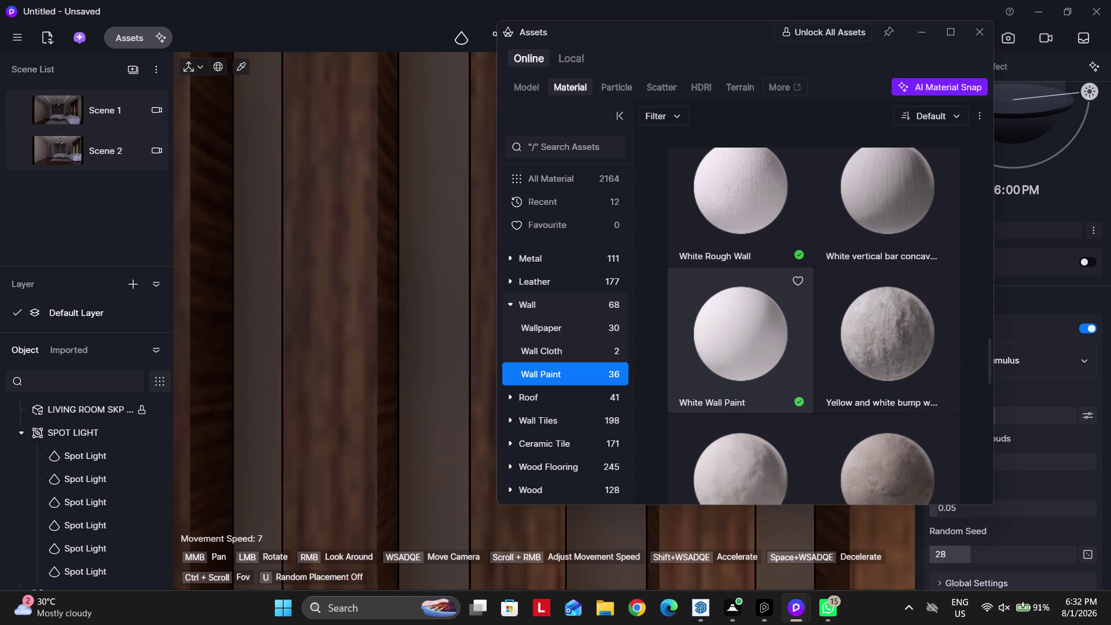
click(752, 328)
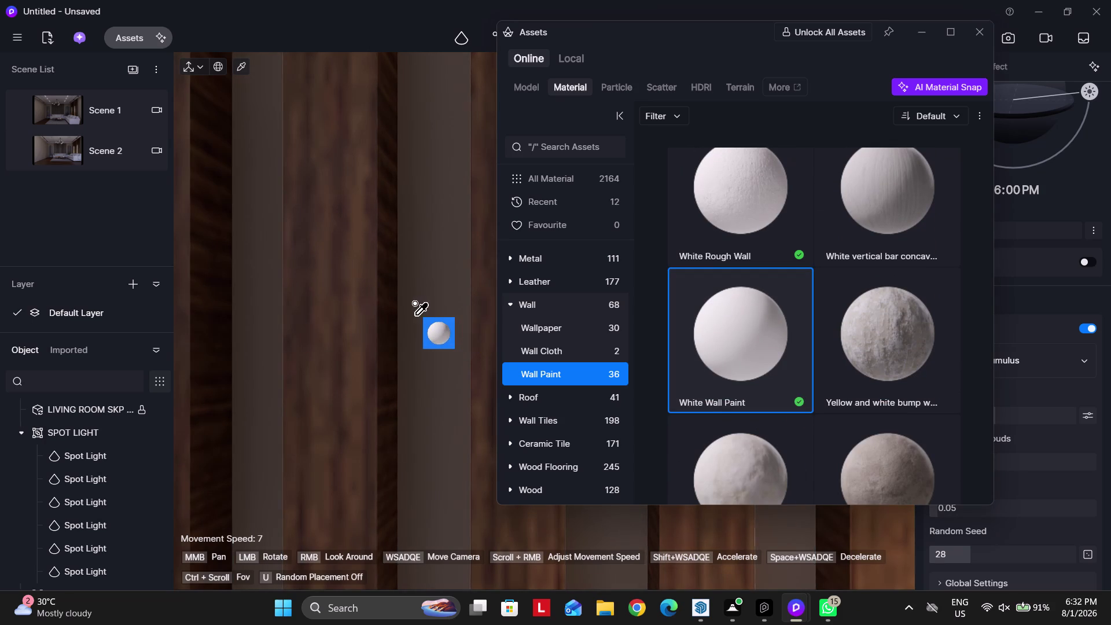
click(363, 319)
scroll(down, 3)
scroll(up, 3)
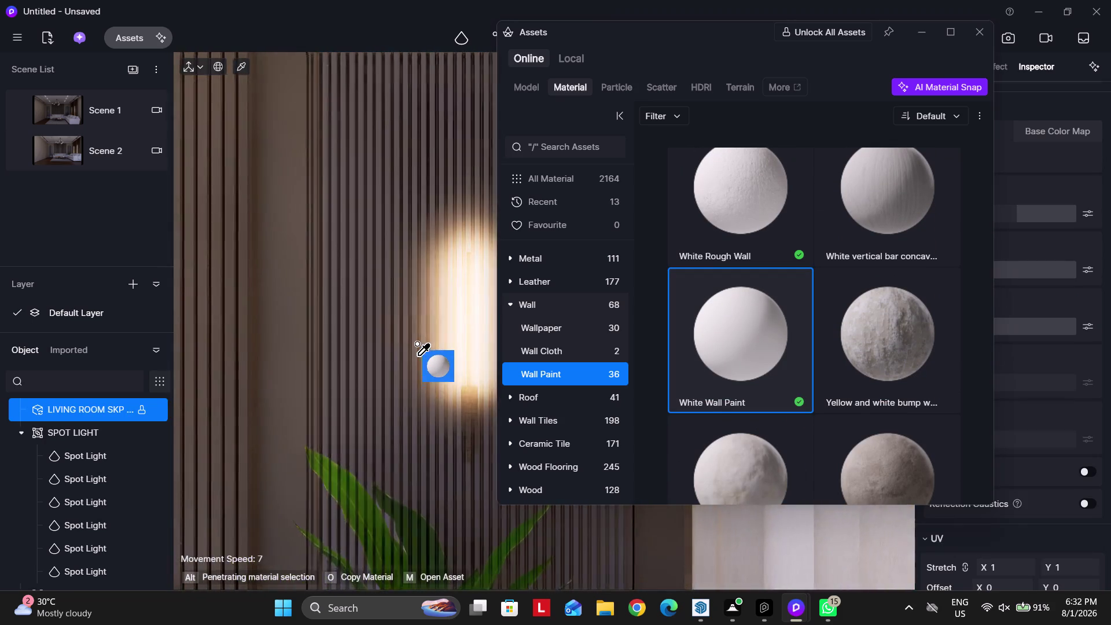
scroll(up, 3)
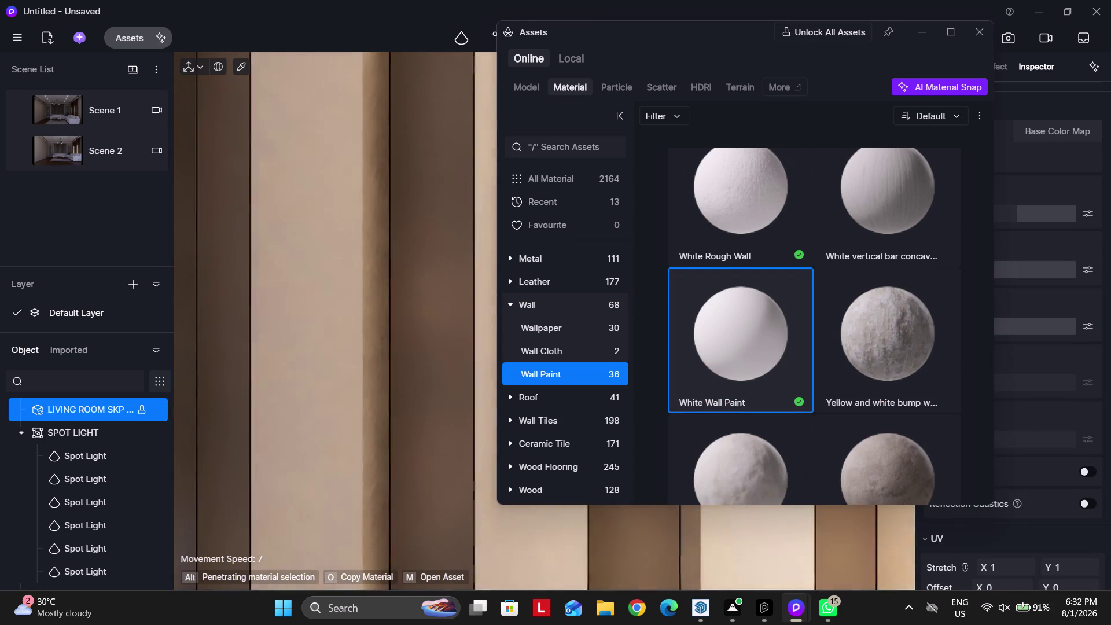
drag(699, 33, 250, 588)
click(128, 111)
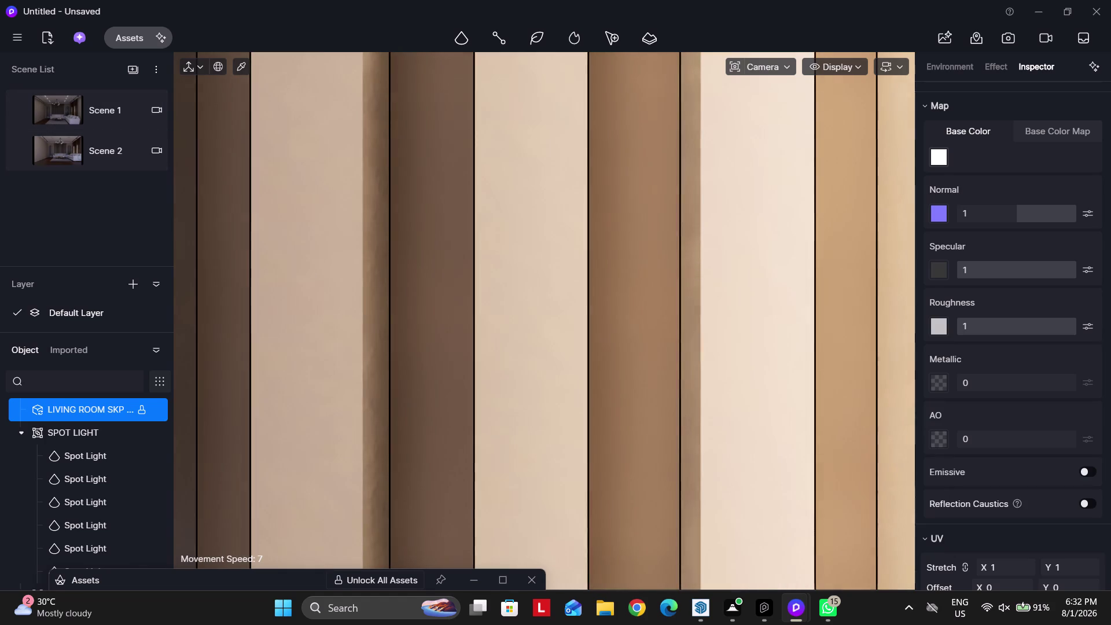
click(100, 112)
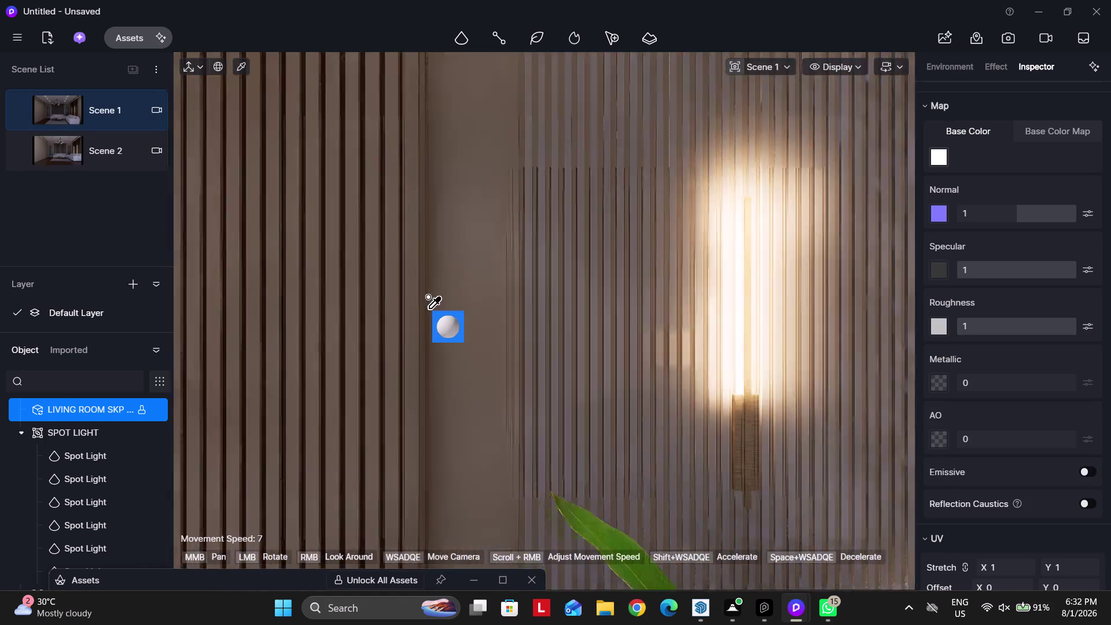